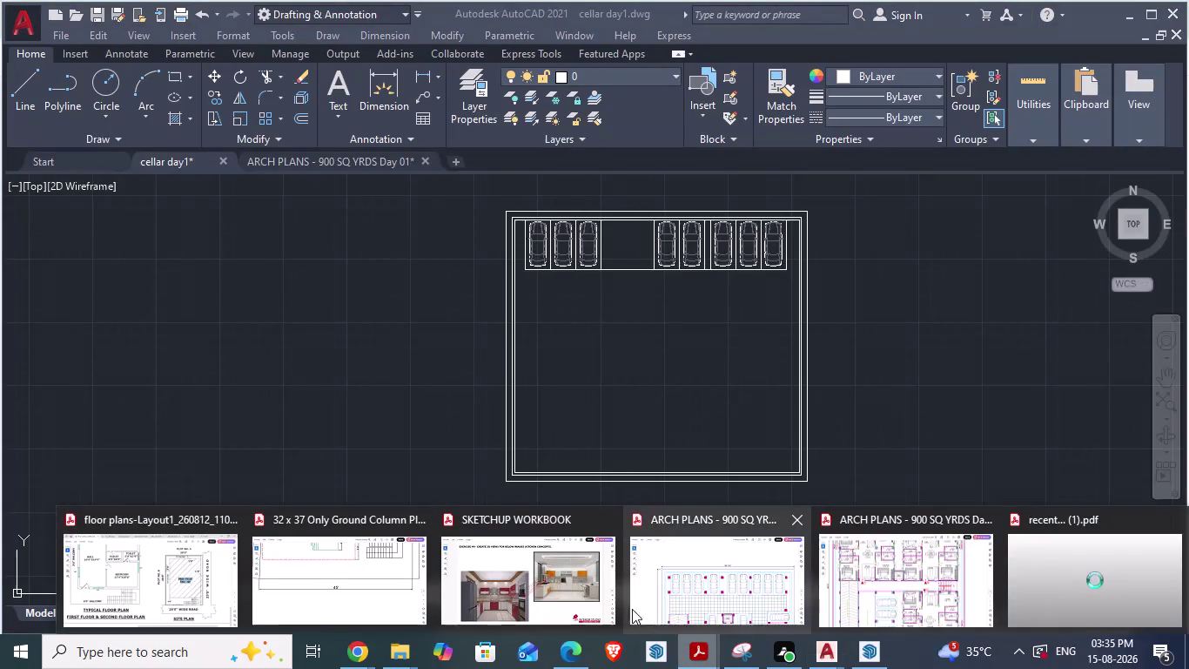
Review the cellar floor car bays, driveways and ramp in the ARCH PLANS PDF.
click(694, 580)
scroll(down, 3)
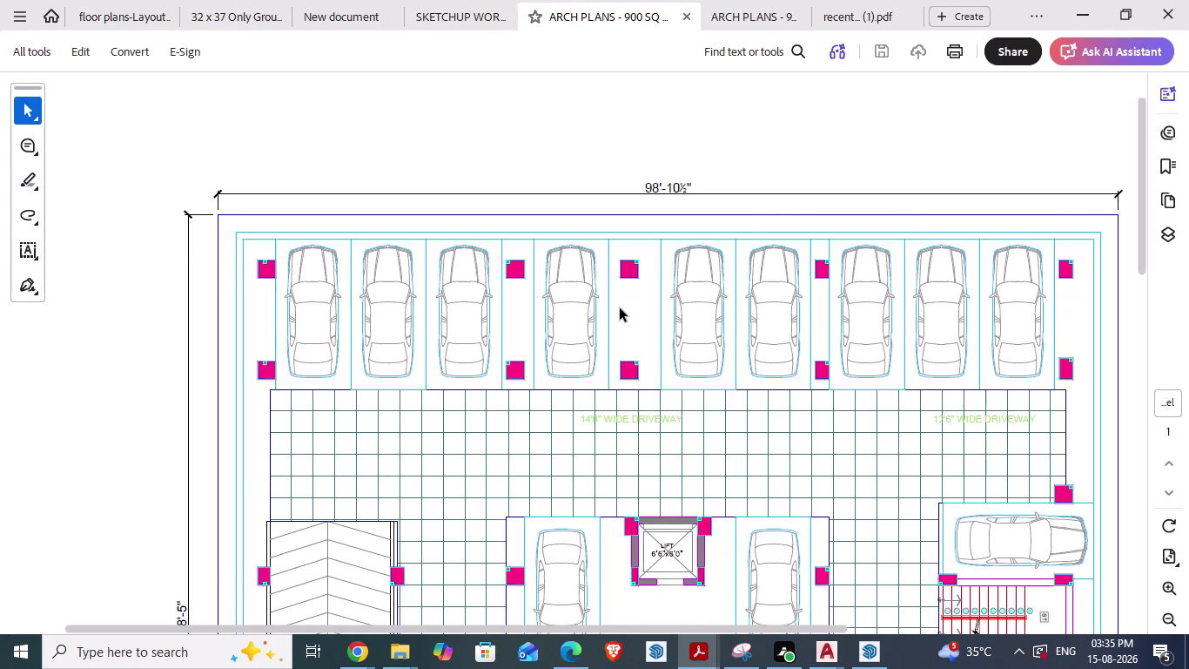
scroll(down, 3)
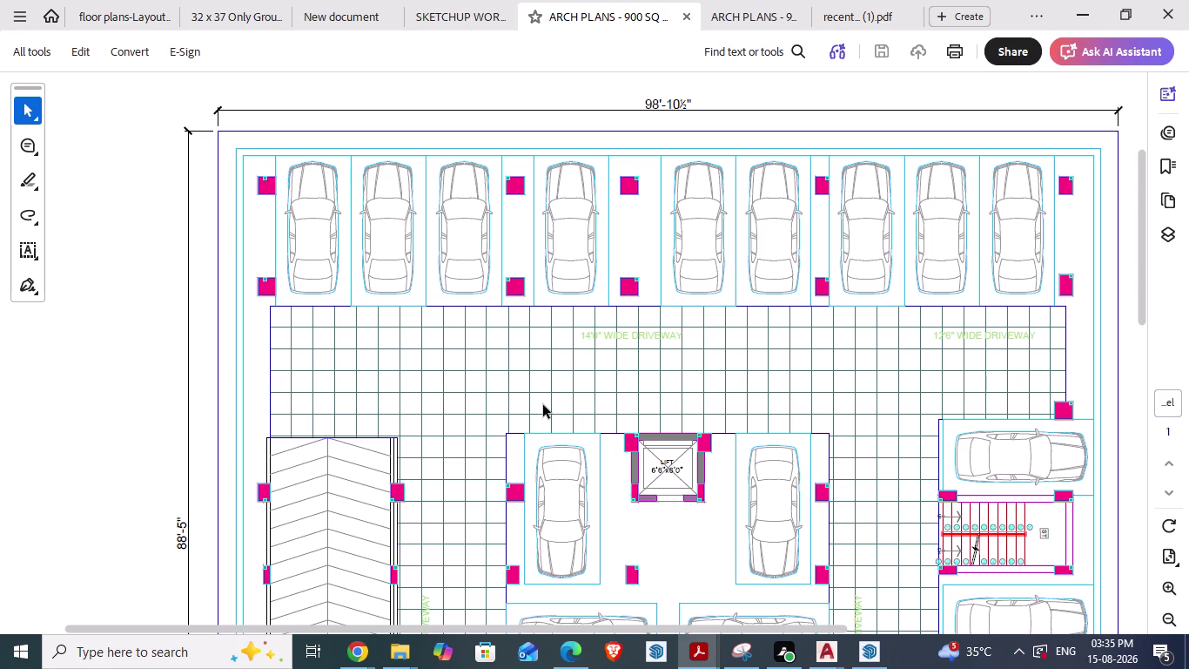
scroll(up, 3)
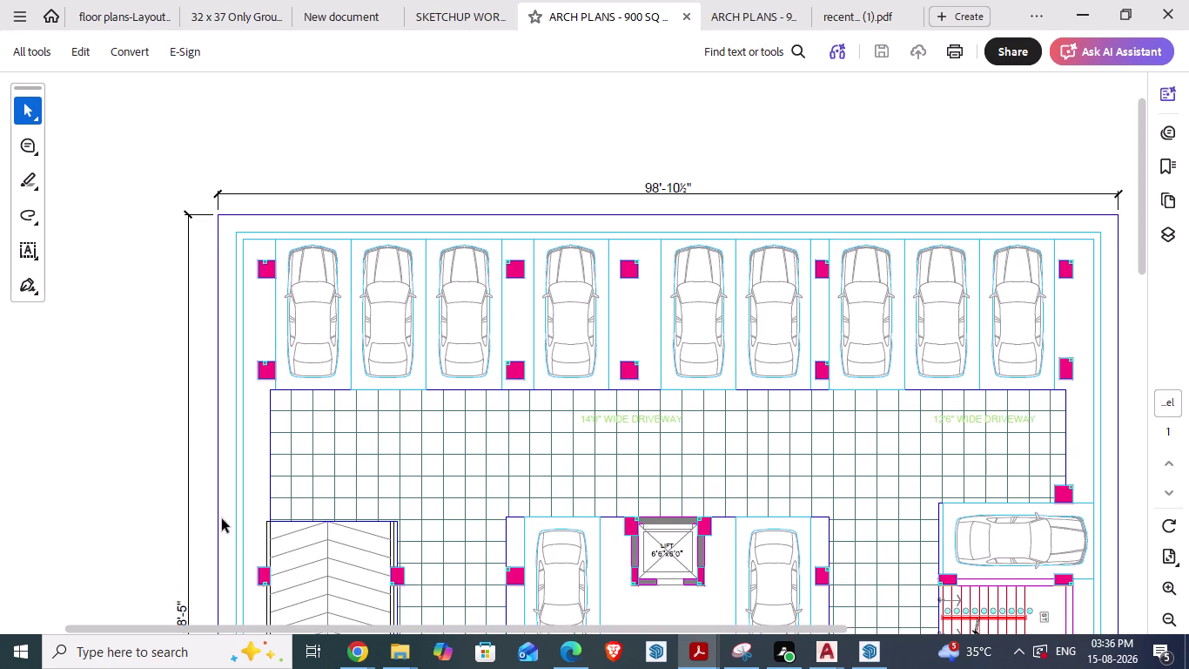
scroll(up, 3)
scroll(down, 3)
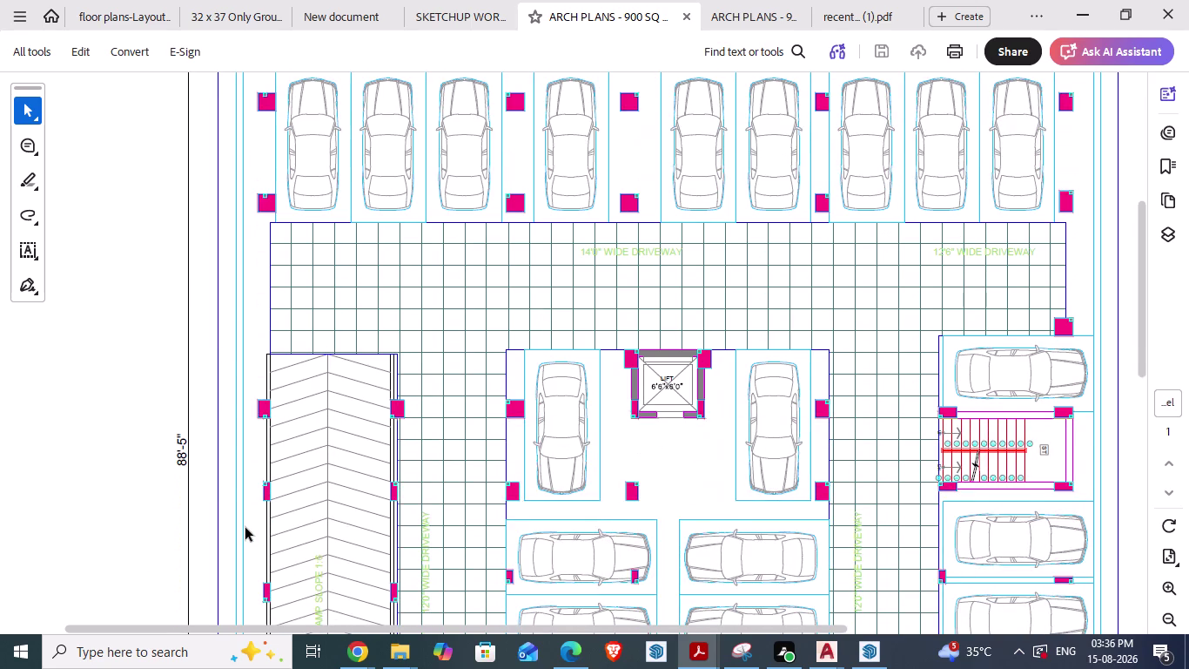
scroll(down, 3)
scroll(down, 3)
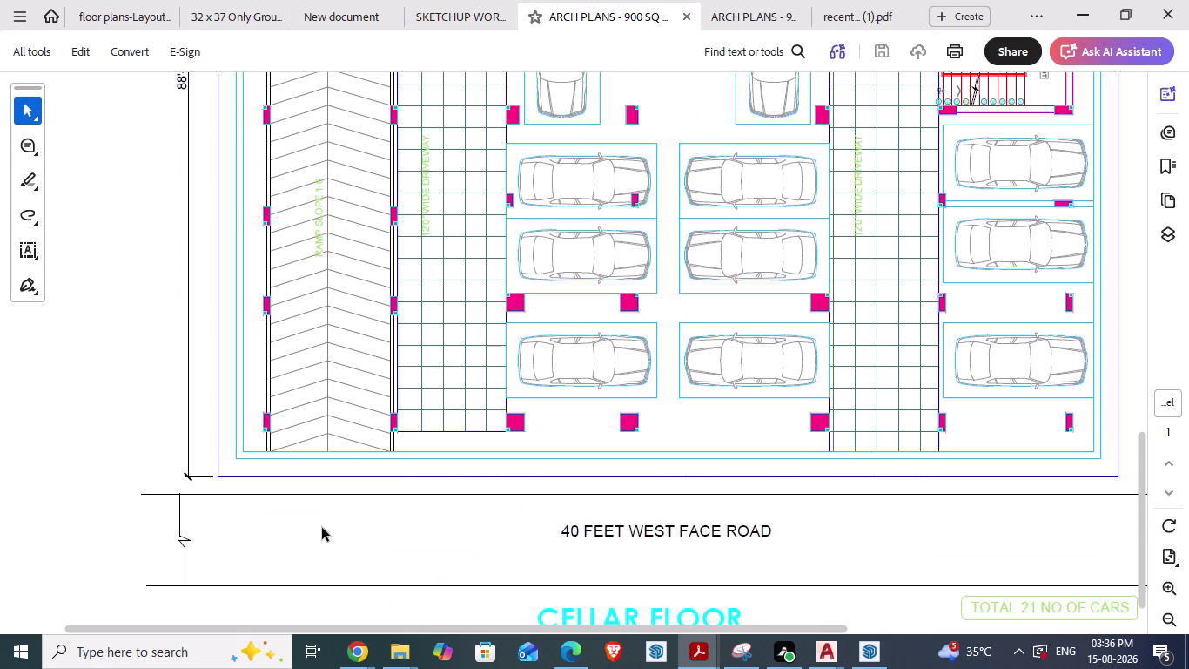
scroll(up, 3)
scroll(up, 3)
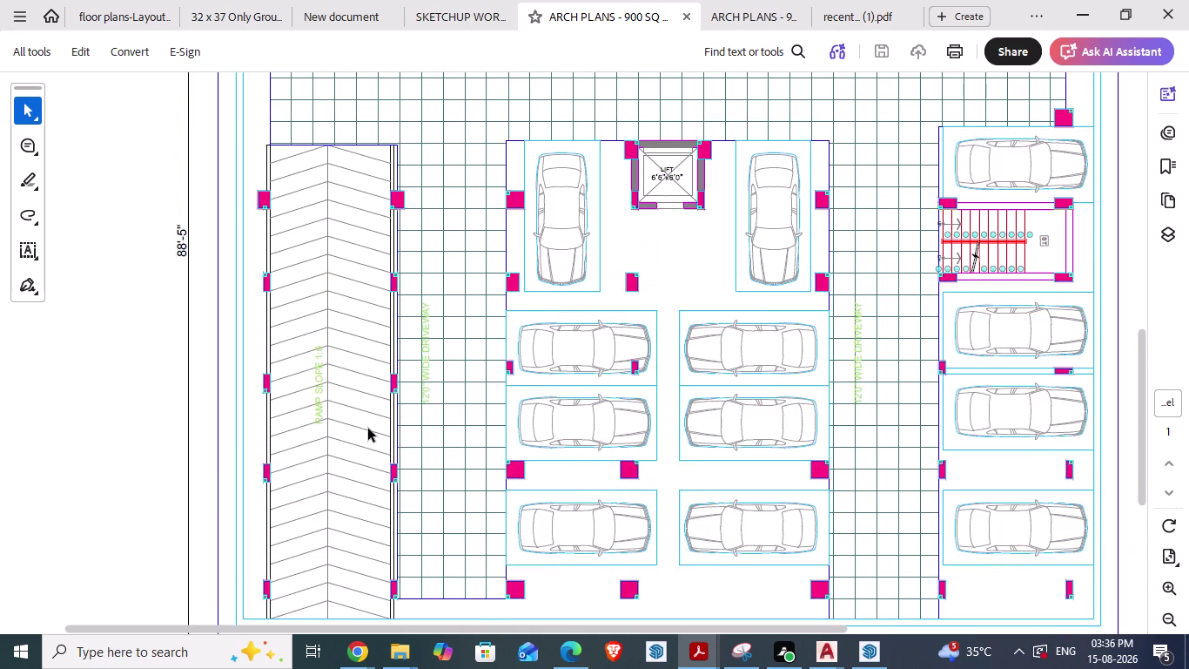
scroll(up, 3)
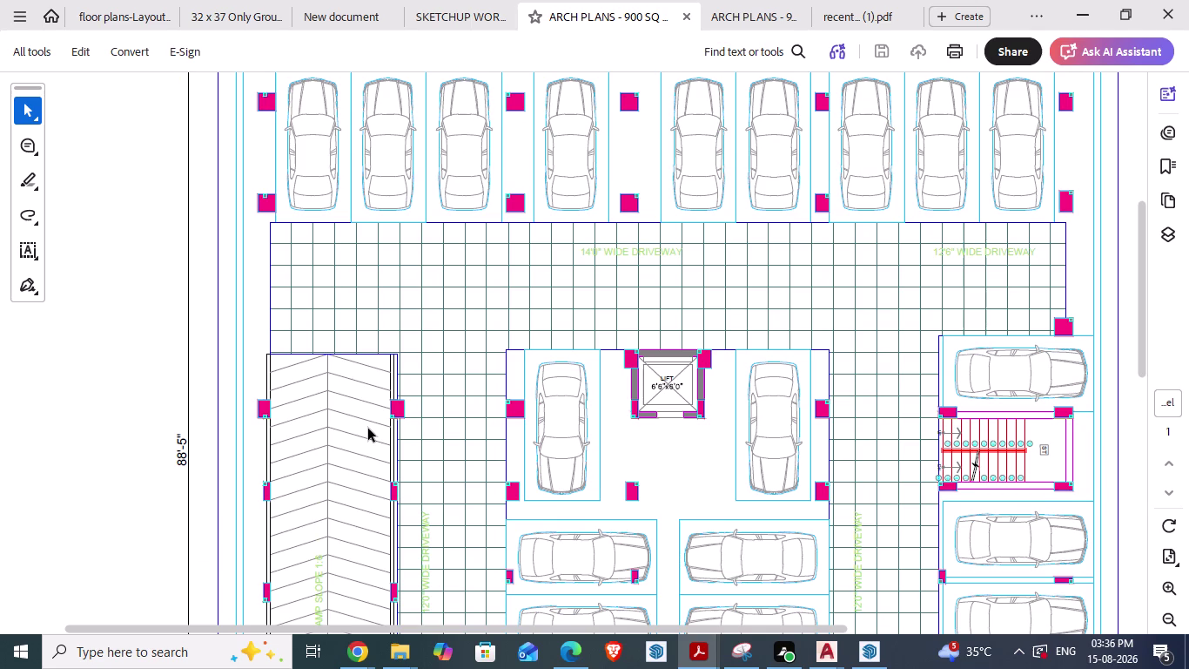
scroll(up, 3)
scroll(down, 3)
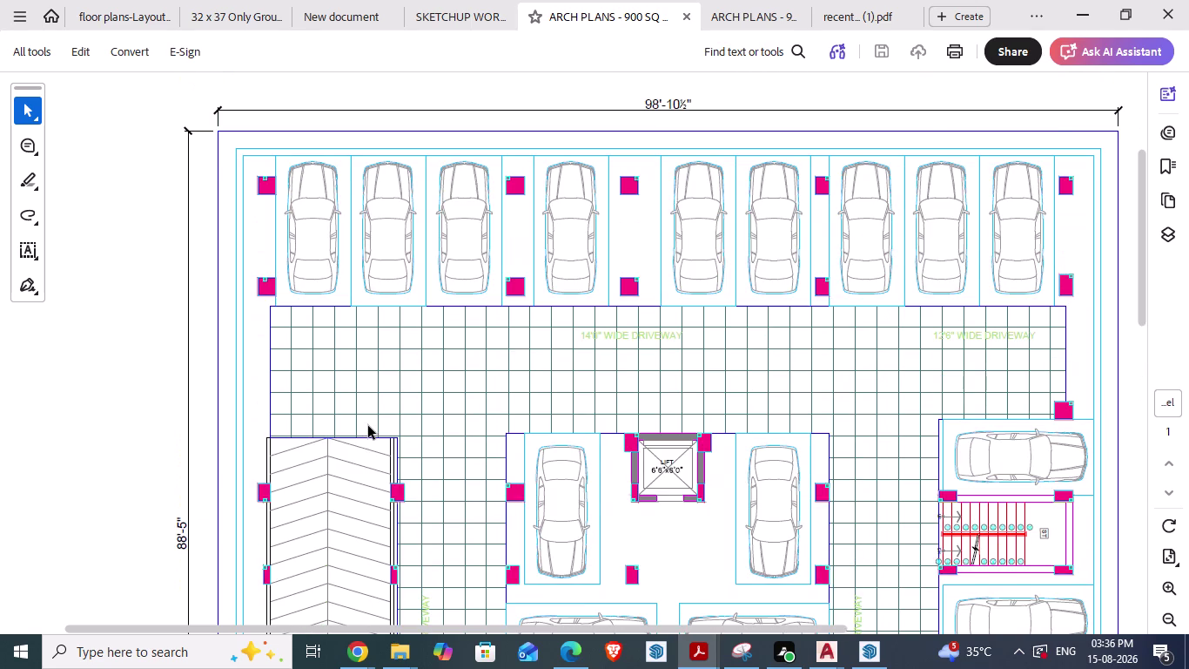
drag(335, 627, 348, 629)
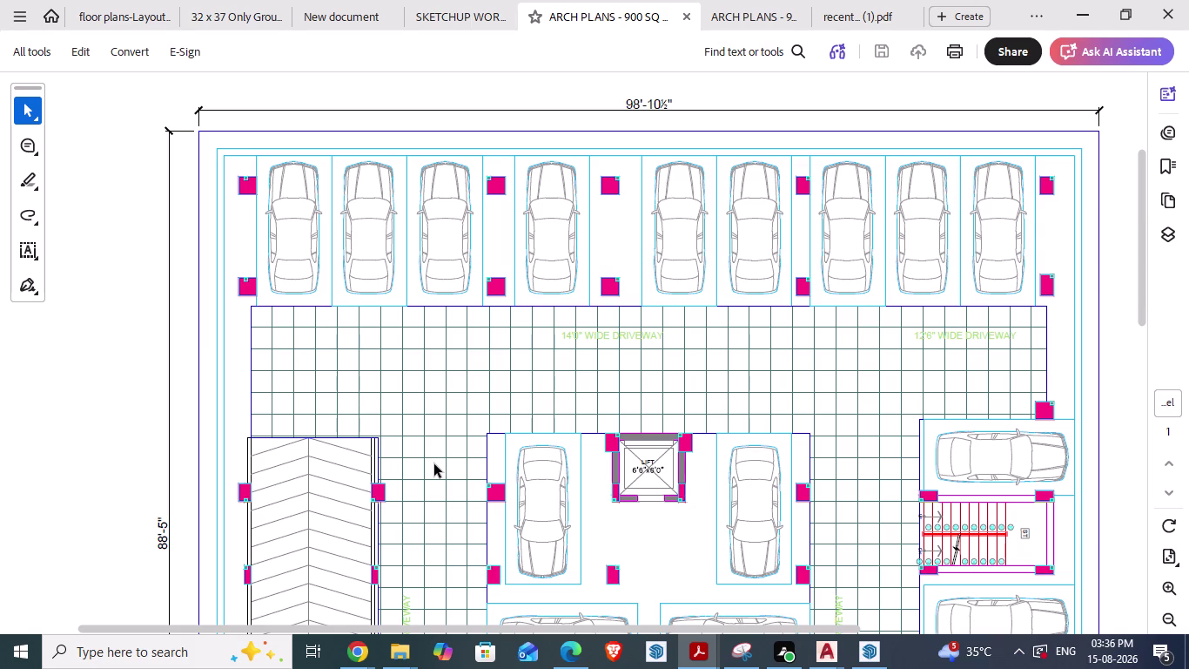
scroll(down, 3)
scroll(down, 3)
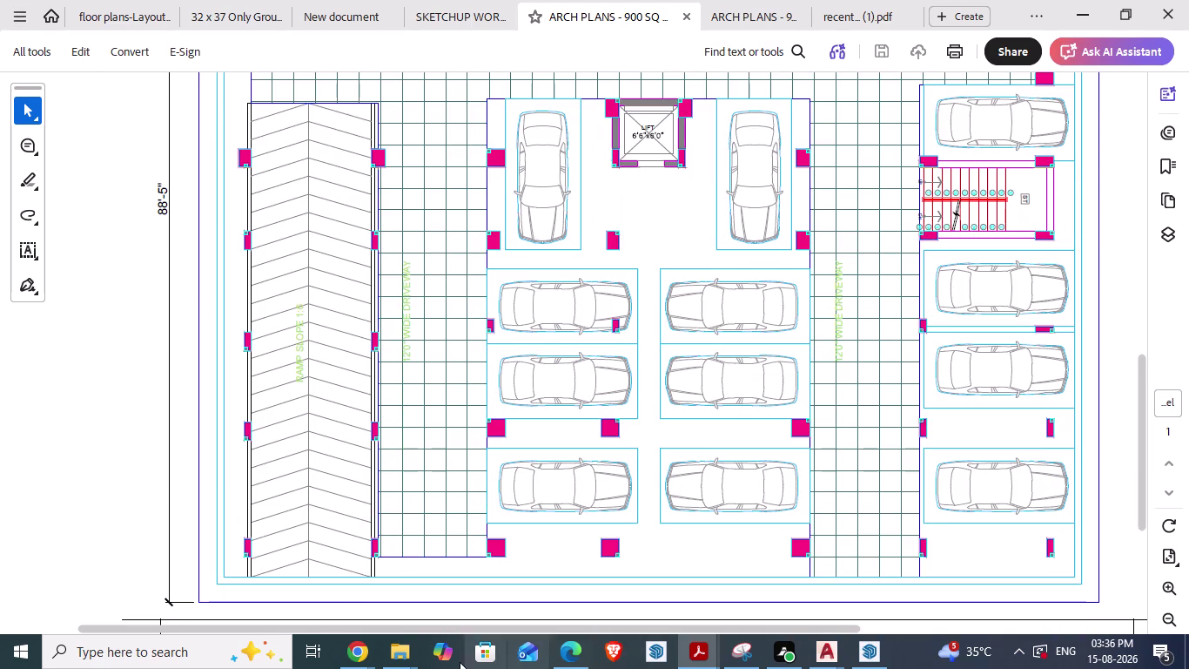
Return from Adobe Acrobat to the AutoCAD drawing.
click(355, 646)
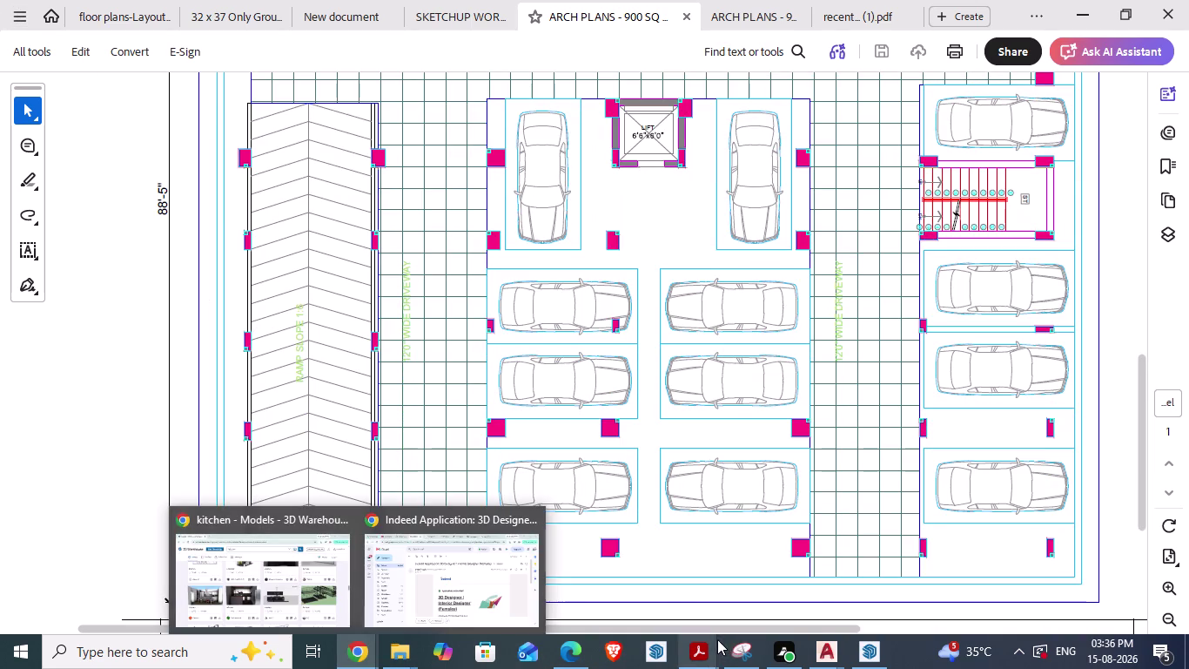
click(717, 639)
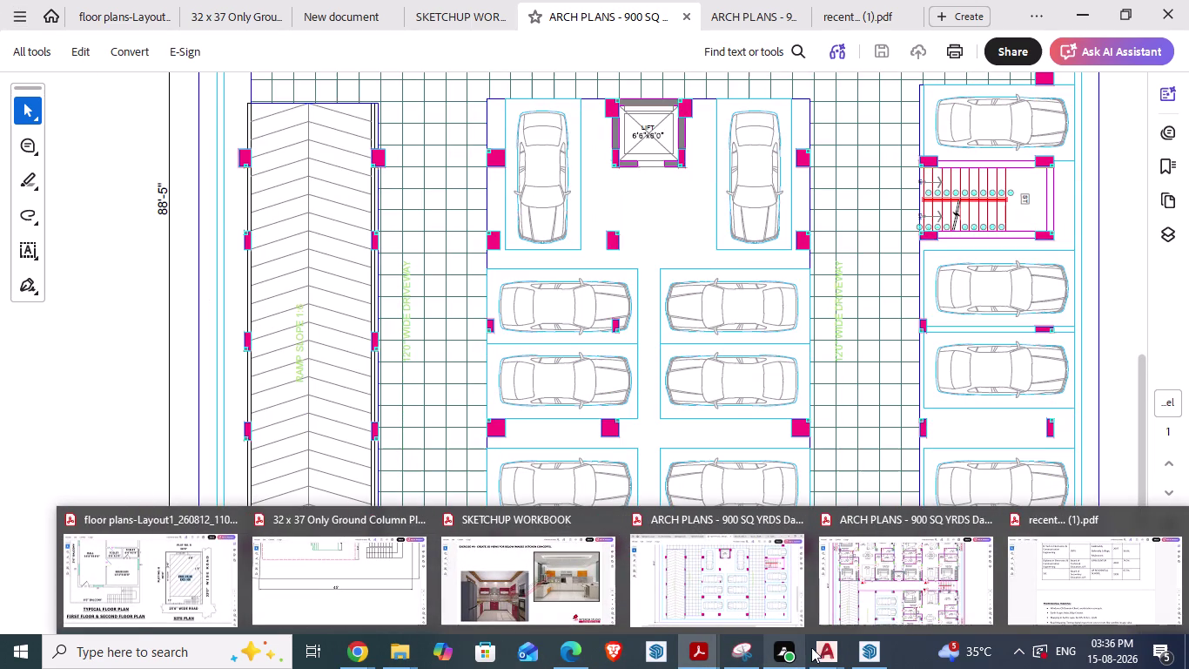
click(817, 647)
Bring up ARCH PLANS - 900 SQ YRDS Day 01 and zoom to the 12'6" driveway corner.
click(776, 581)
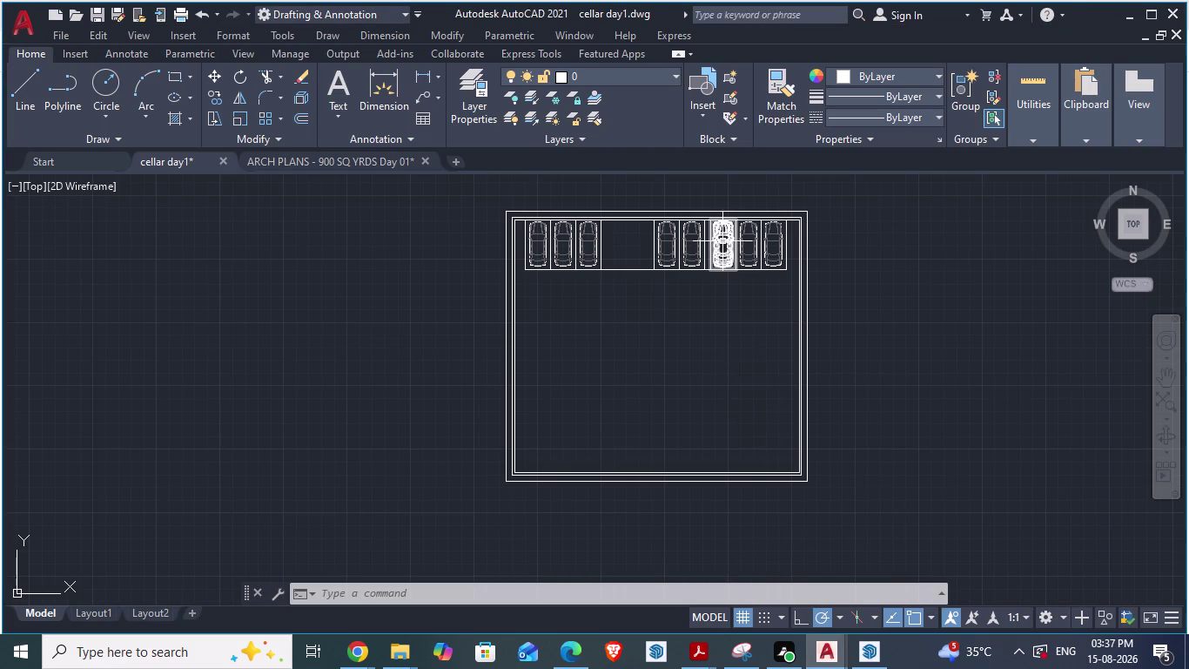
scroll(up, 3)
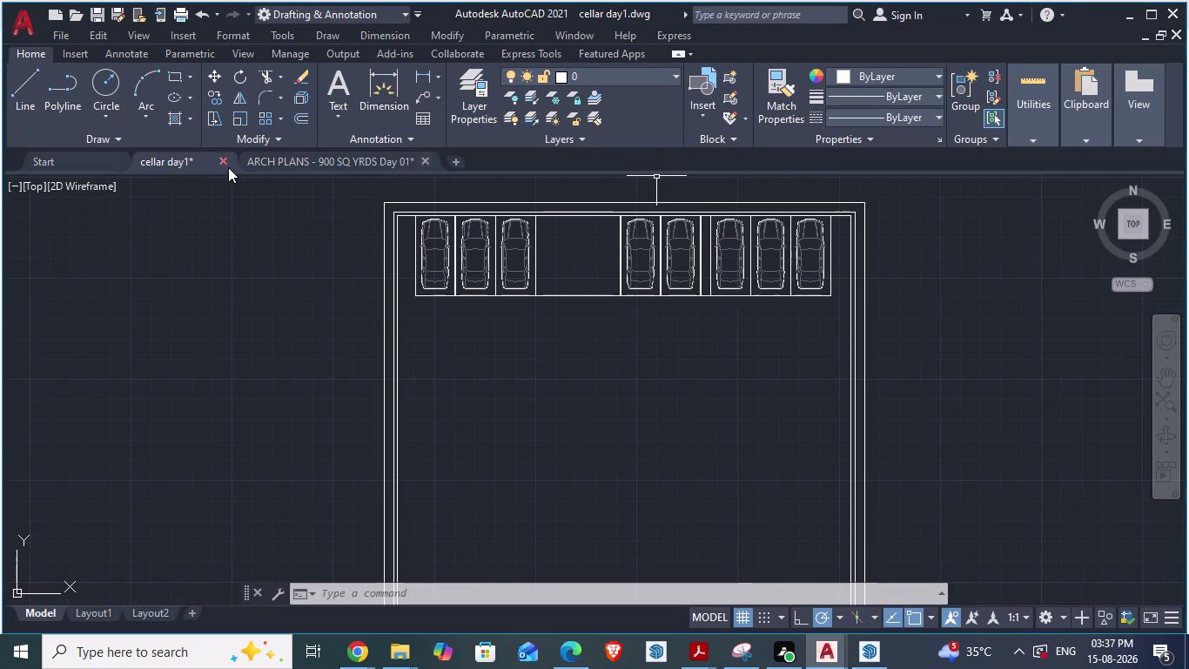
click(257, 165)
scroll(down, 3)
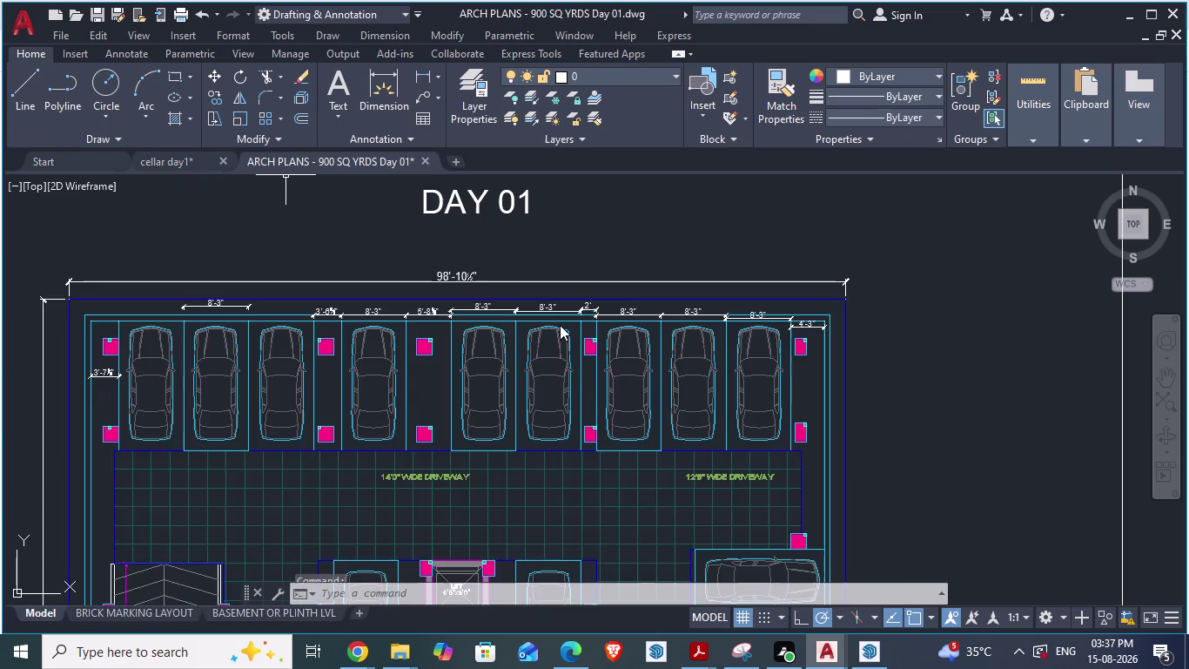
scroll(up, 3)
scroll(up, 3)
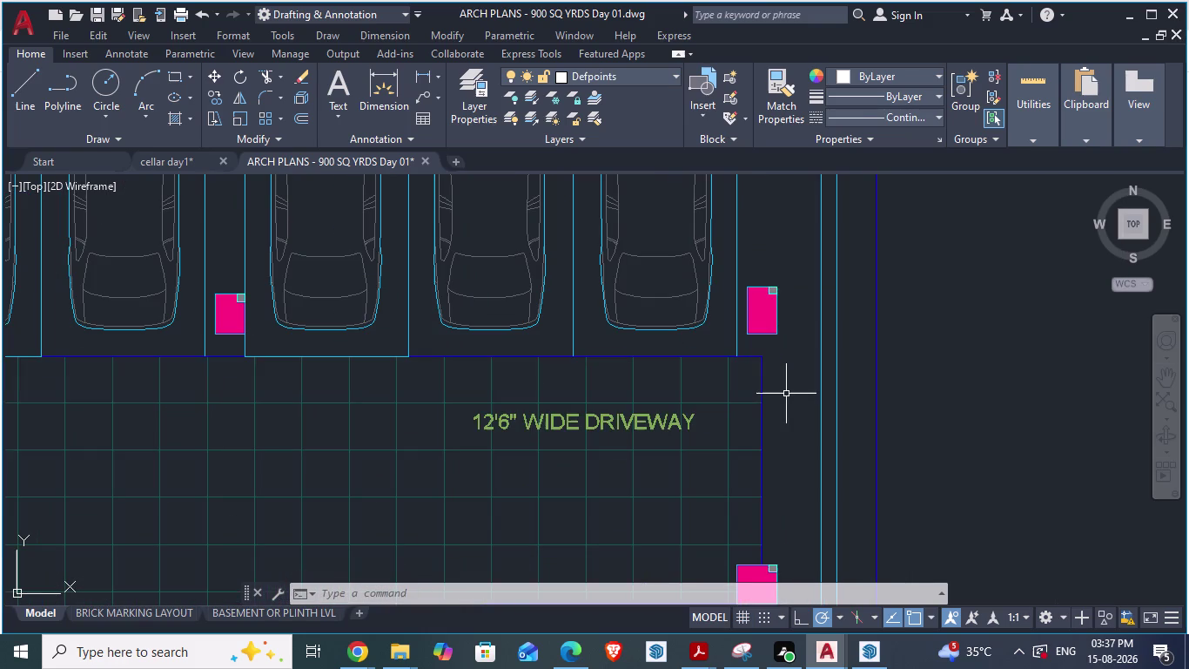
text(da)
key(Return)
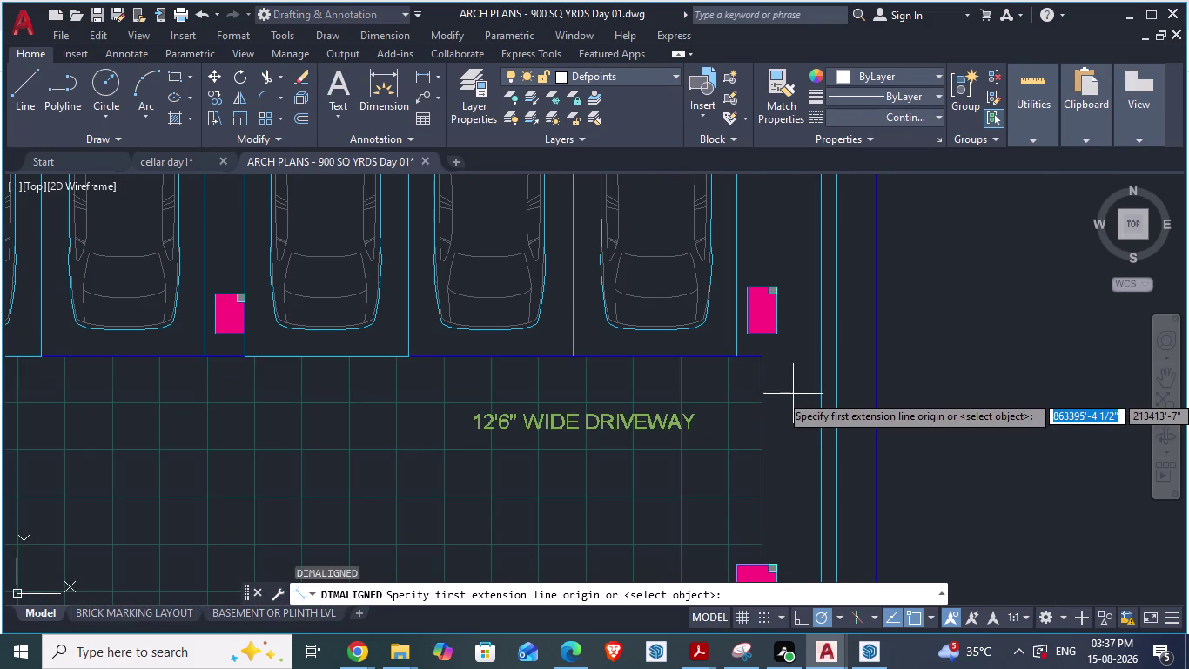
click(759, 353)
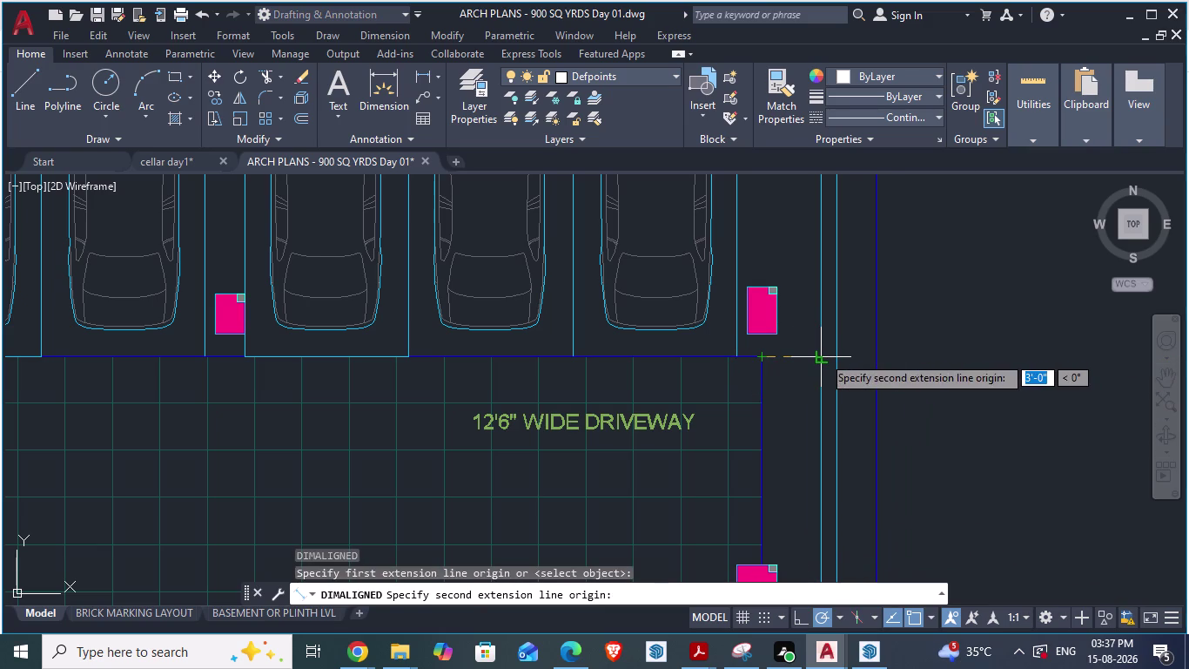
scroll(up, 3)
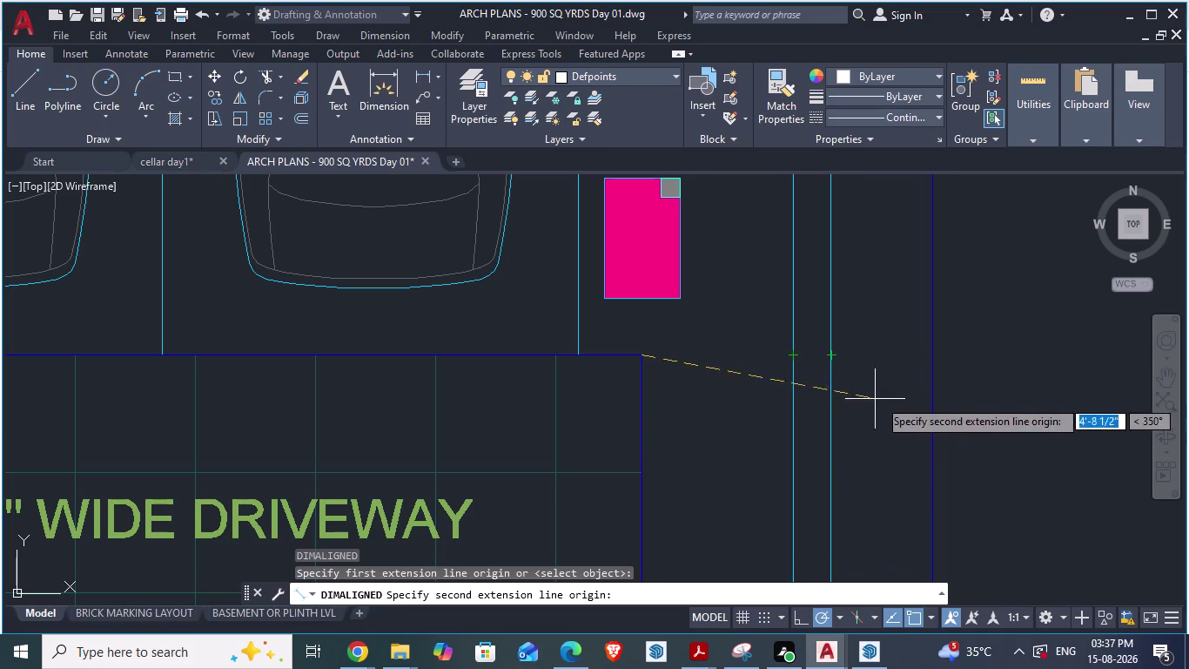
scroll(down, 3)
scroll(down, 3)
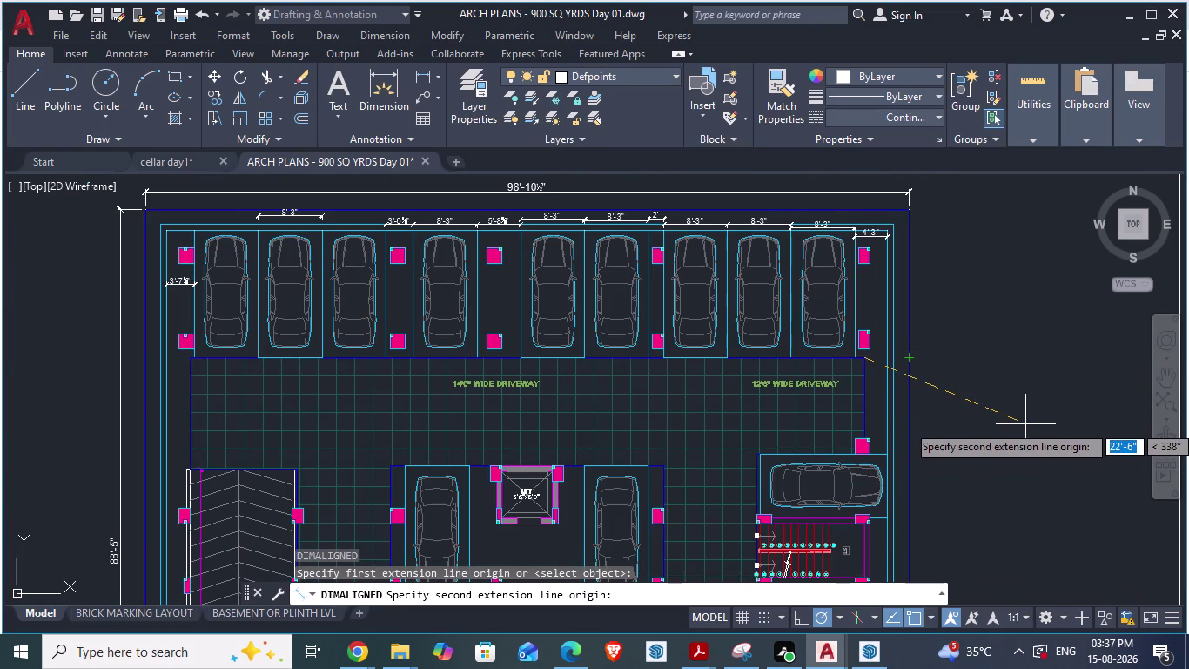
key(Escape)
scroll(up, 3)
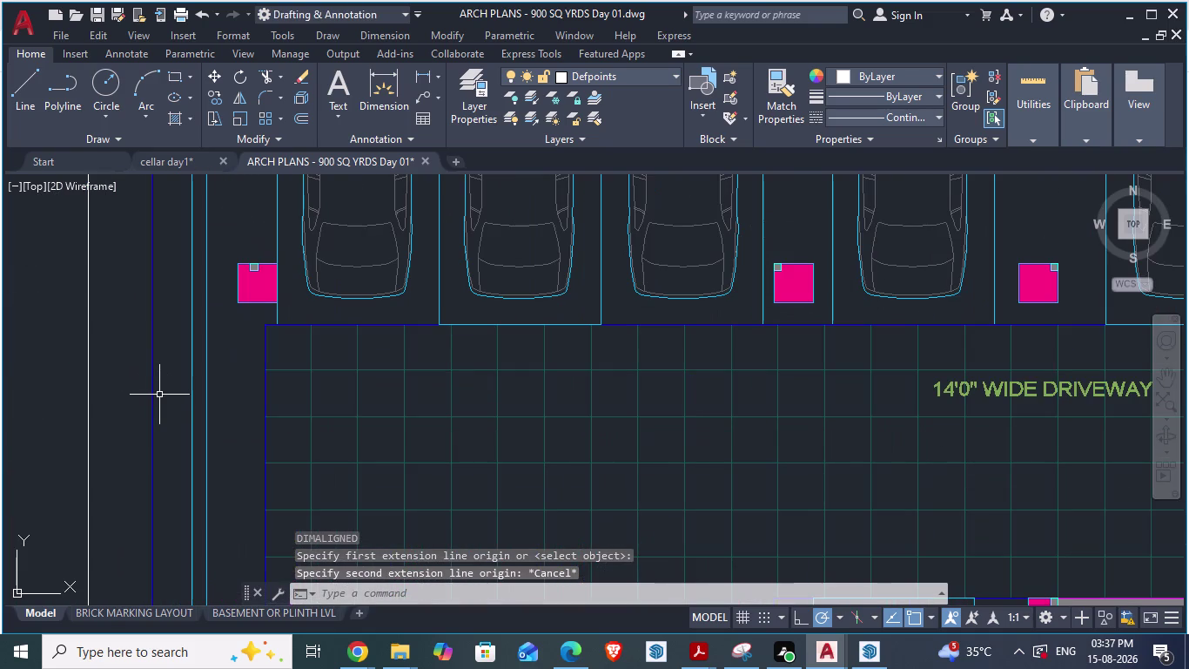
text(da)
key(Return)
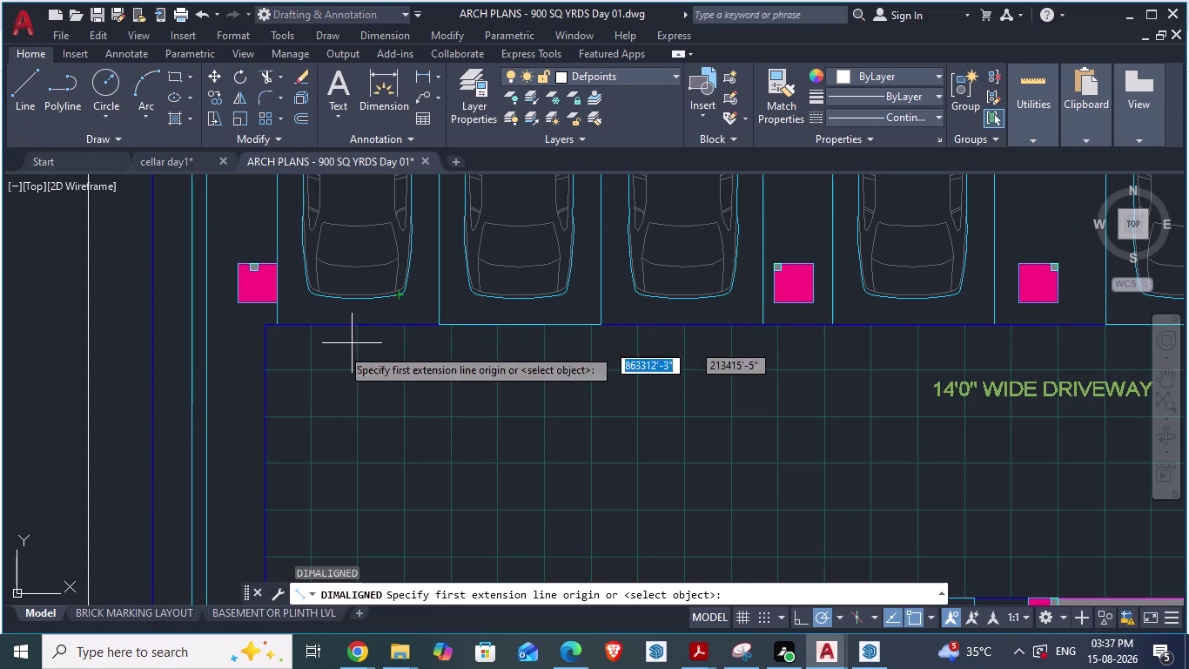
click(263, 320)
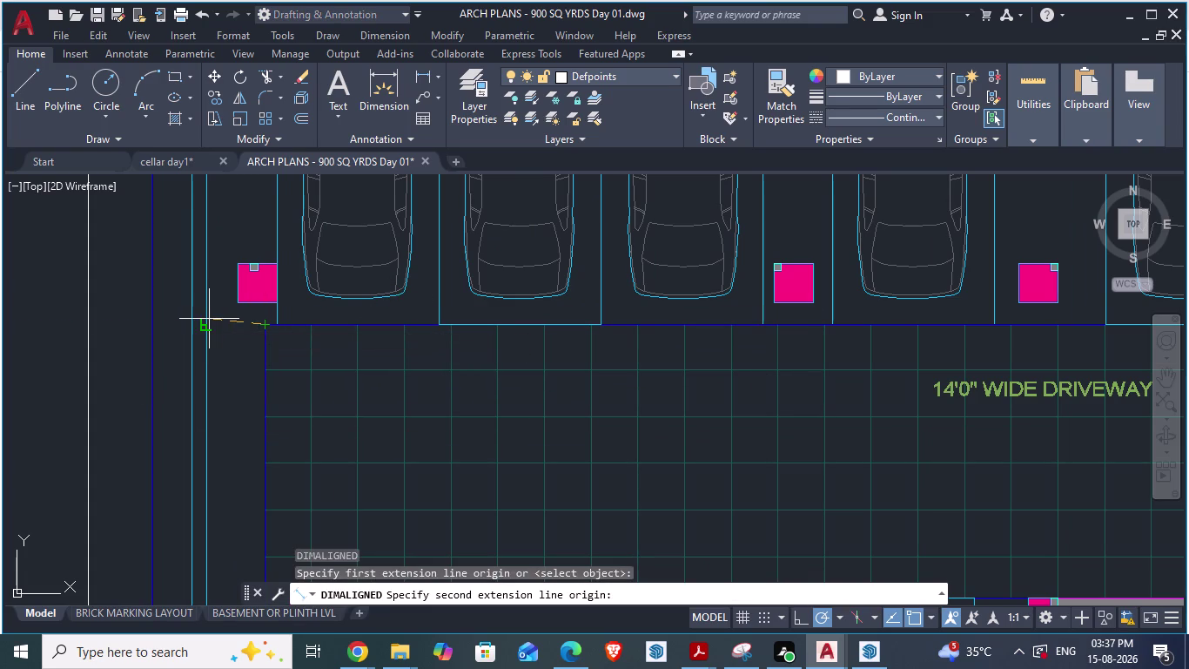
key(Escape)
scroll(down, 3)
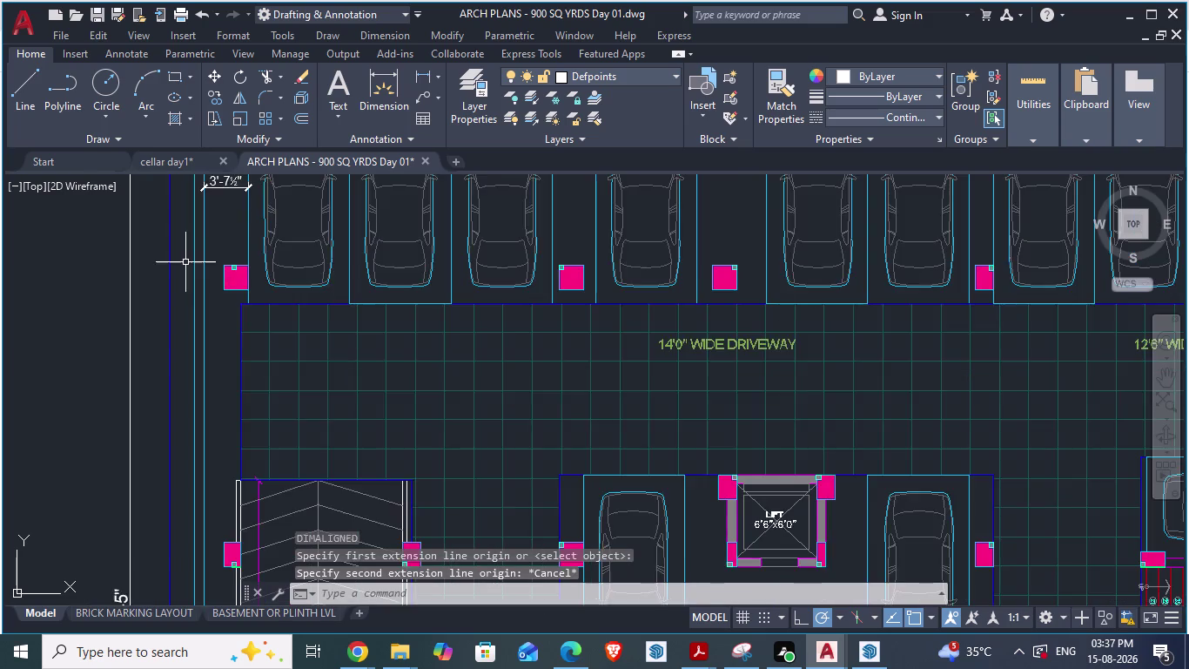
scroll(down, 3)
scroll(down, 3)
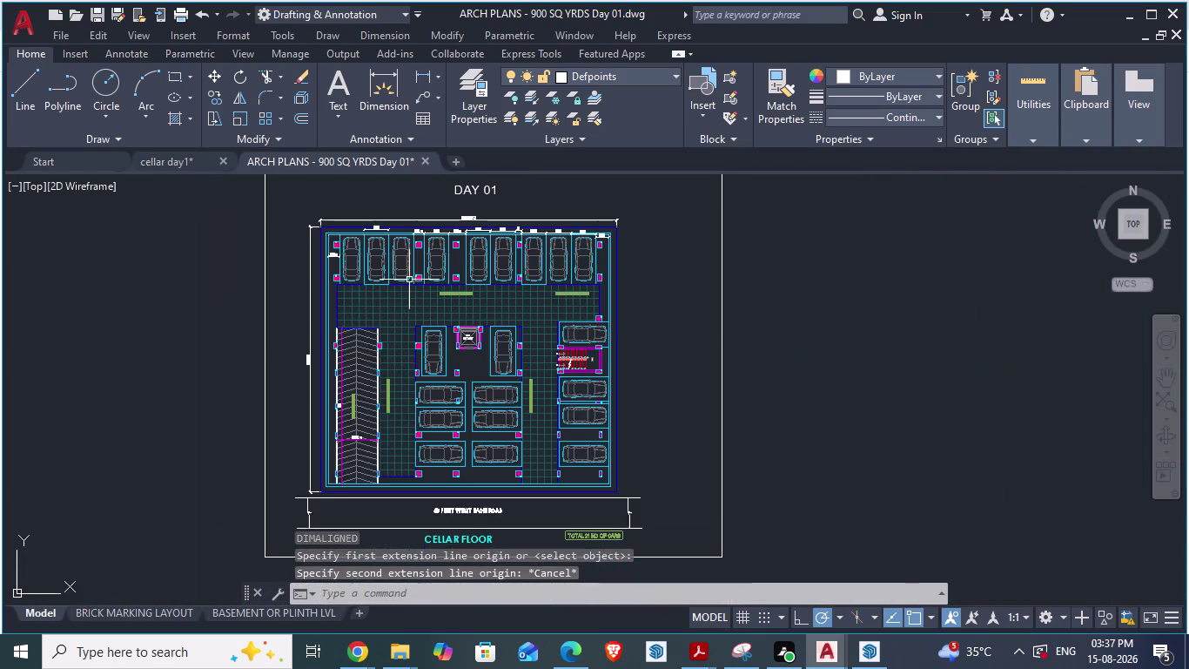
scroll(up, 3)
scroll(down, 3)
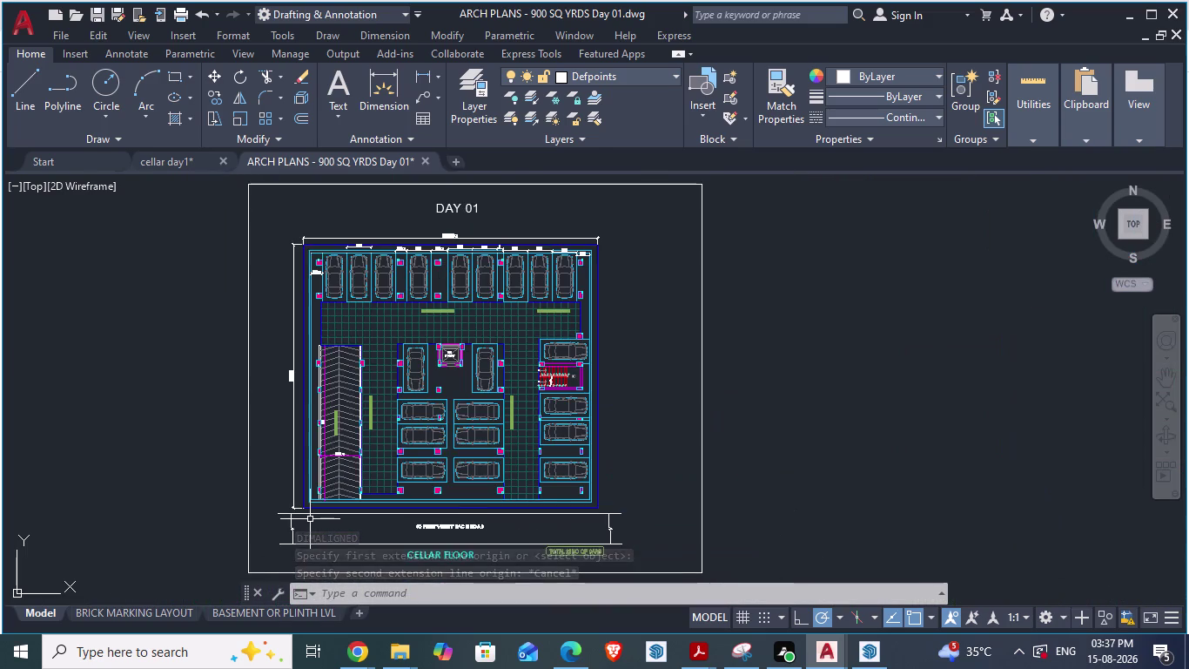
scroll(up, 3)
scroll(down, 3)
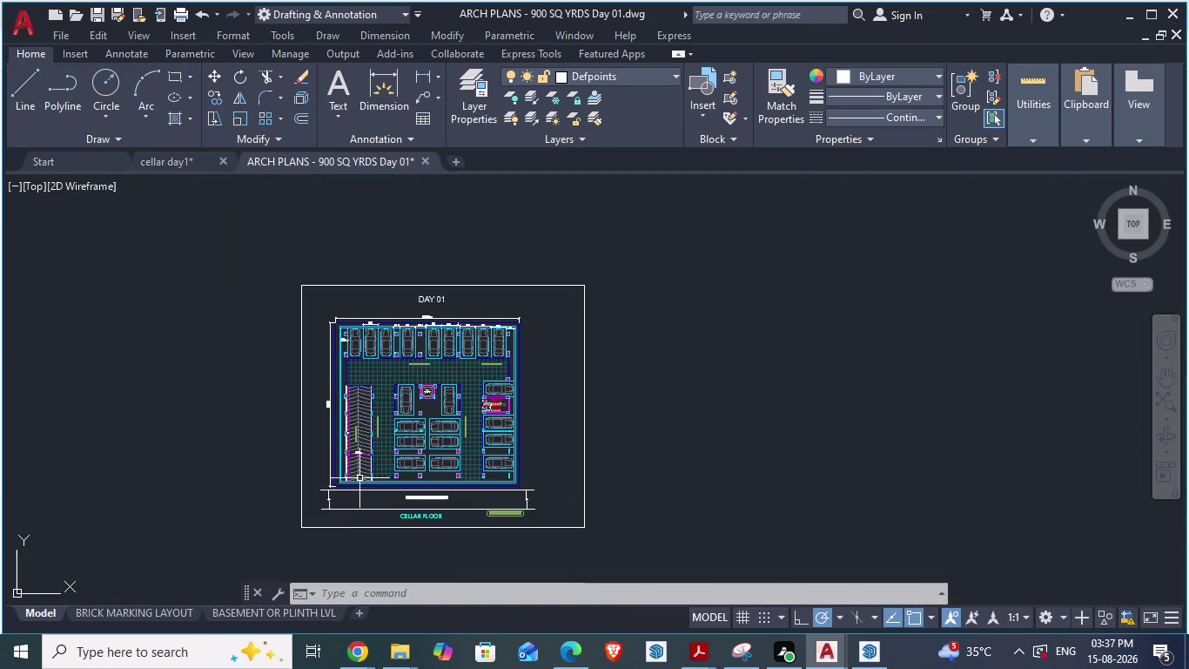
scroll(up, 3)
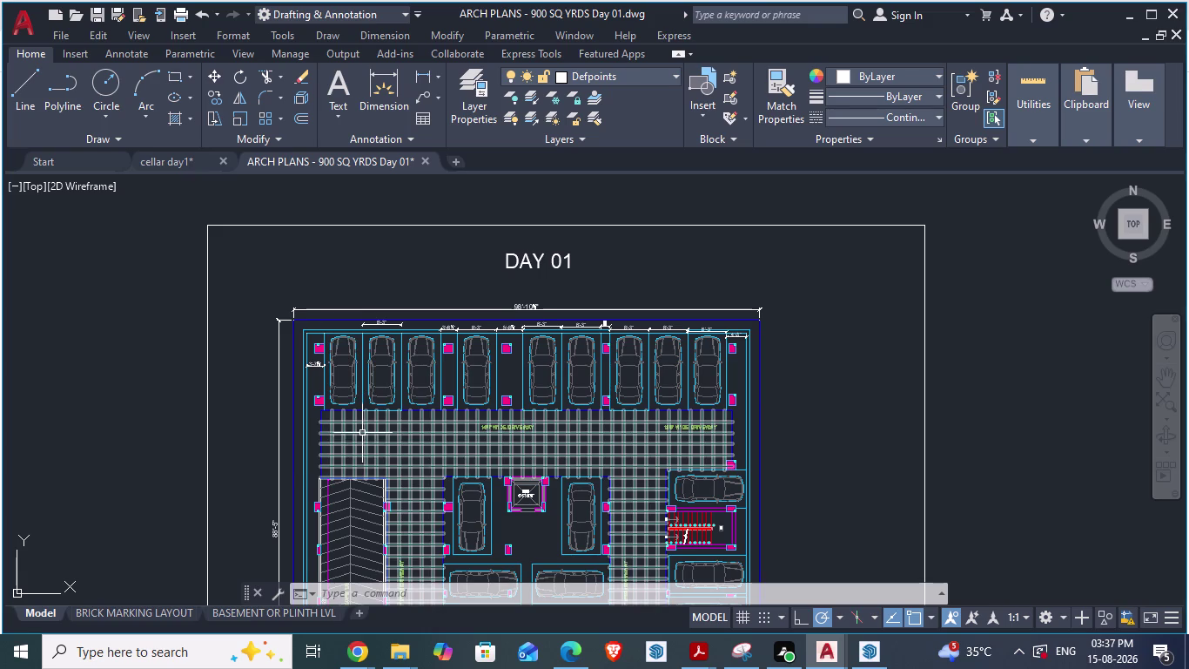
scroll(up, 3)
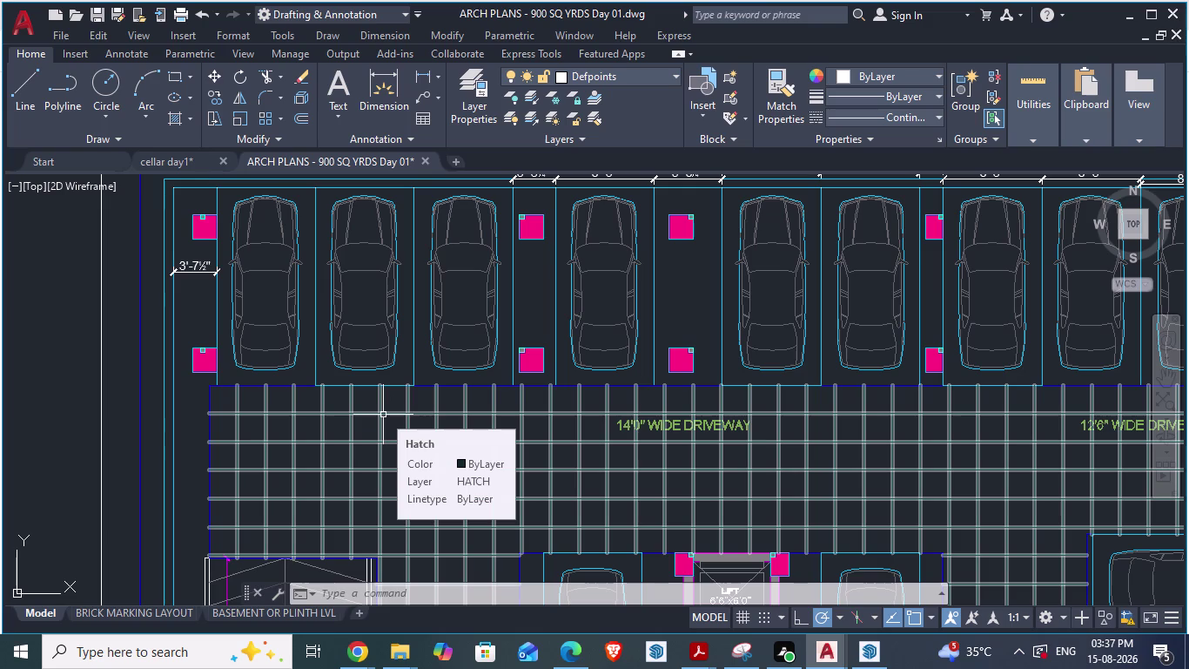
scroll(down, 3)
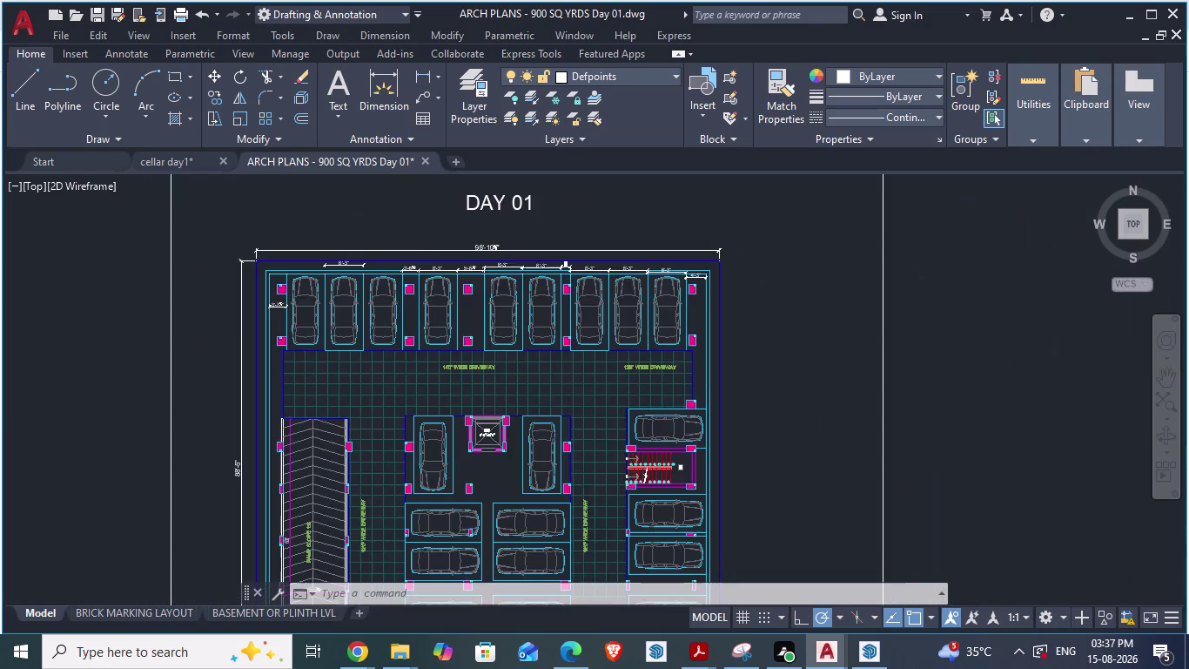
scroll(up, 3)
scroll(up, 3)
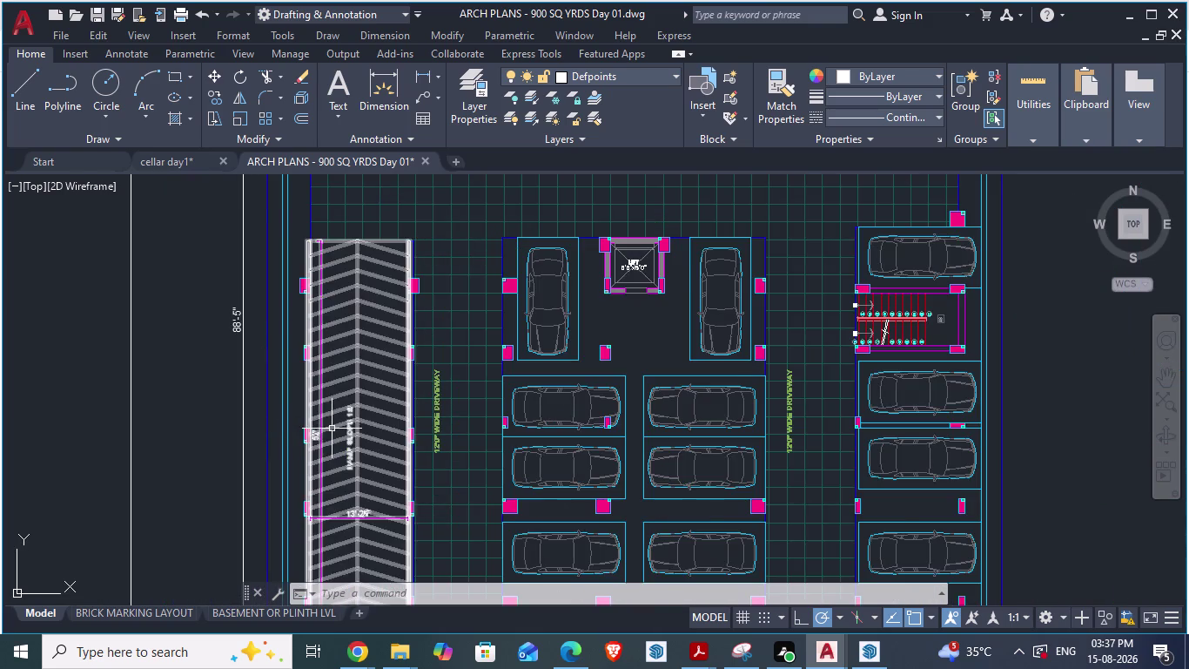
scroll(up, 3)
scroll(down, 3)
scroll(up, 3)
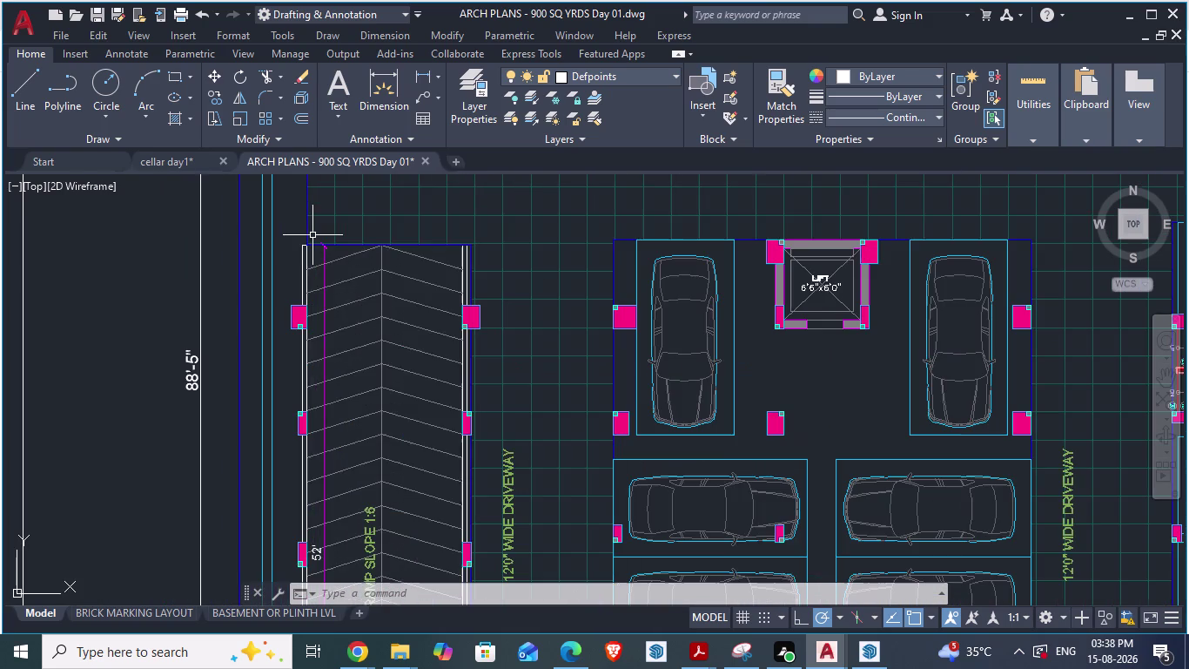
scroll(up, 3)
scroll(up, 3)
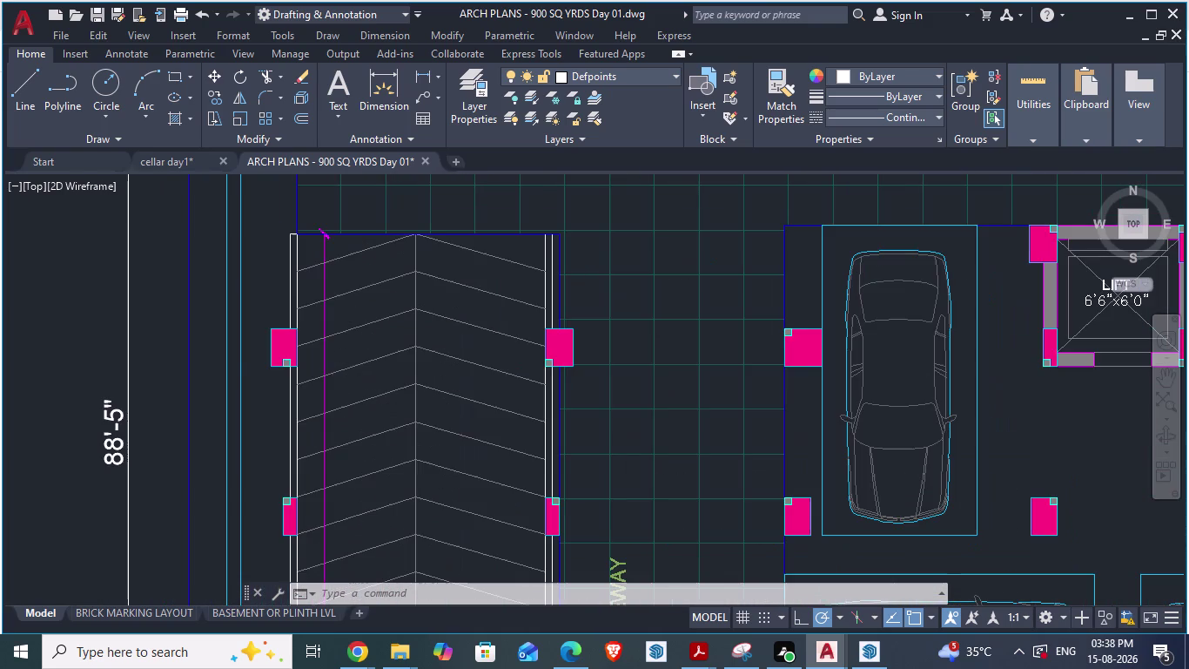
scroll(up, 3)
scroll(down, 3)
scroll(up, 3)
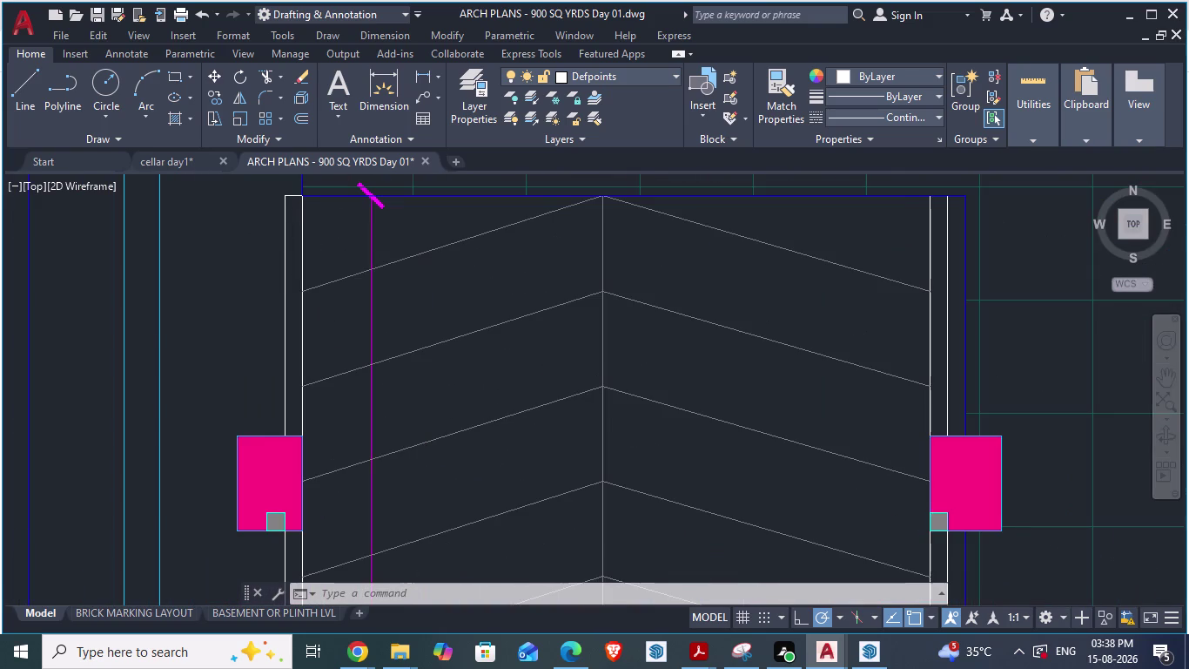
scroll(down, 3)
scroll(down, 3)
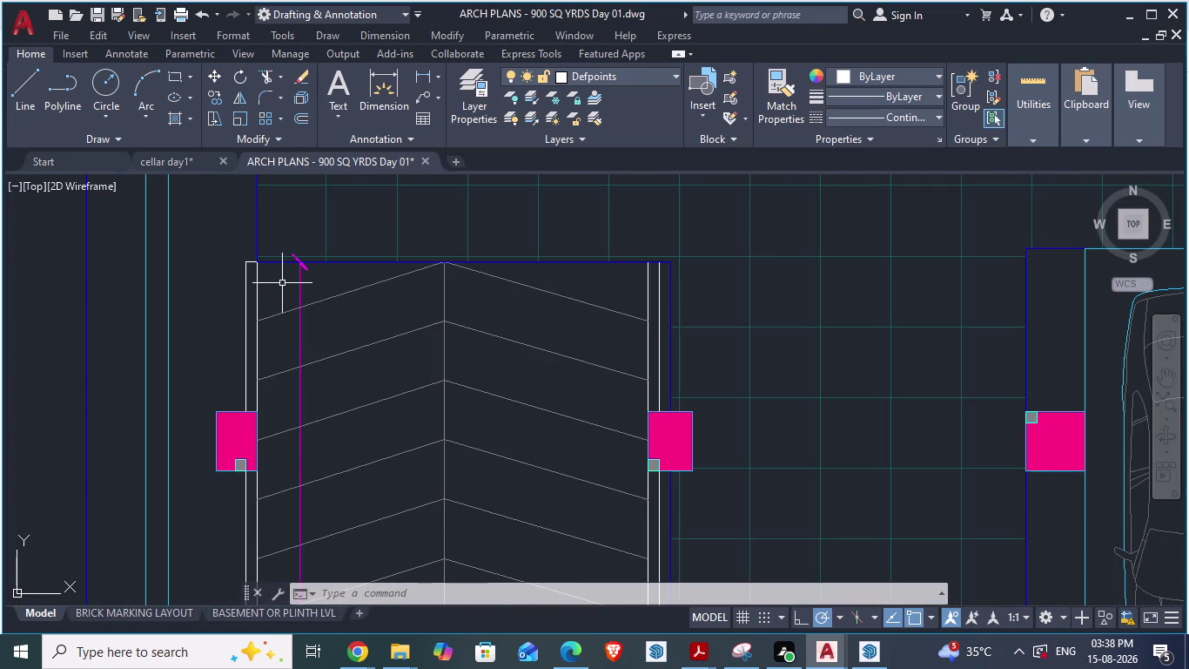
scroll(down, 3)
scroll(down, 3)
scroll(down, 3)
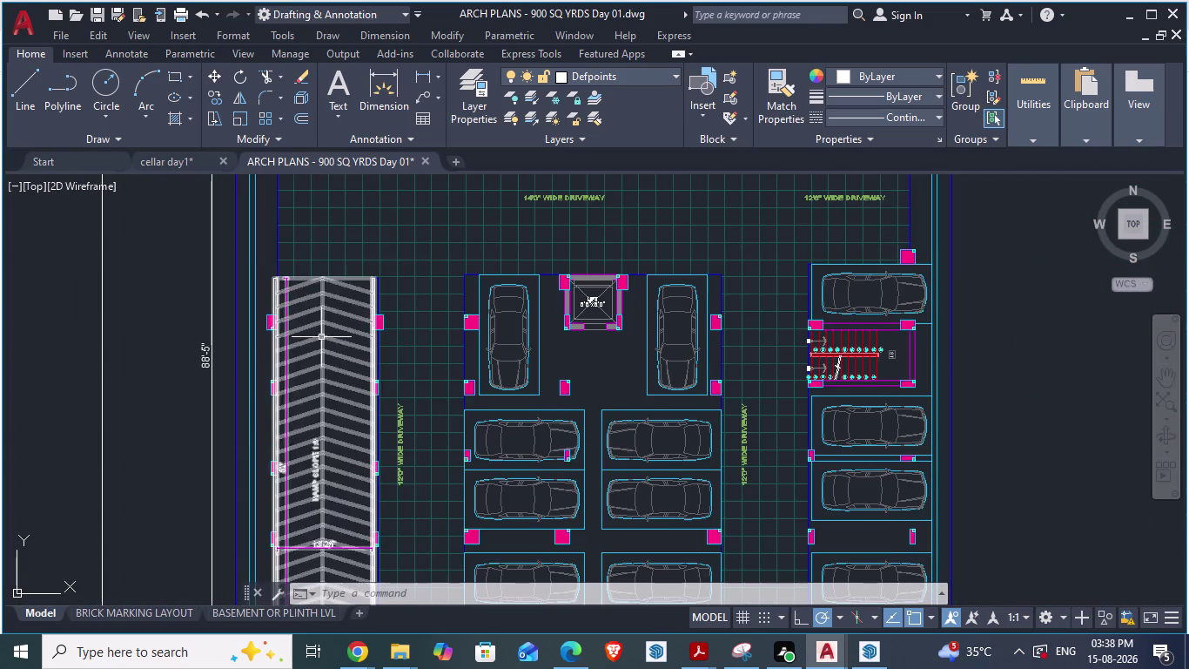
Start an aligned dimension at the inner boundary corner, then cancel it.
scroll(down, 3)
scroll(up, 3)
scroll(up, 3)
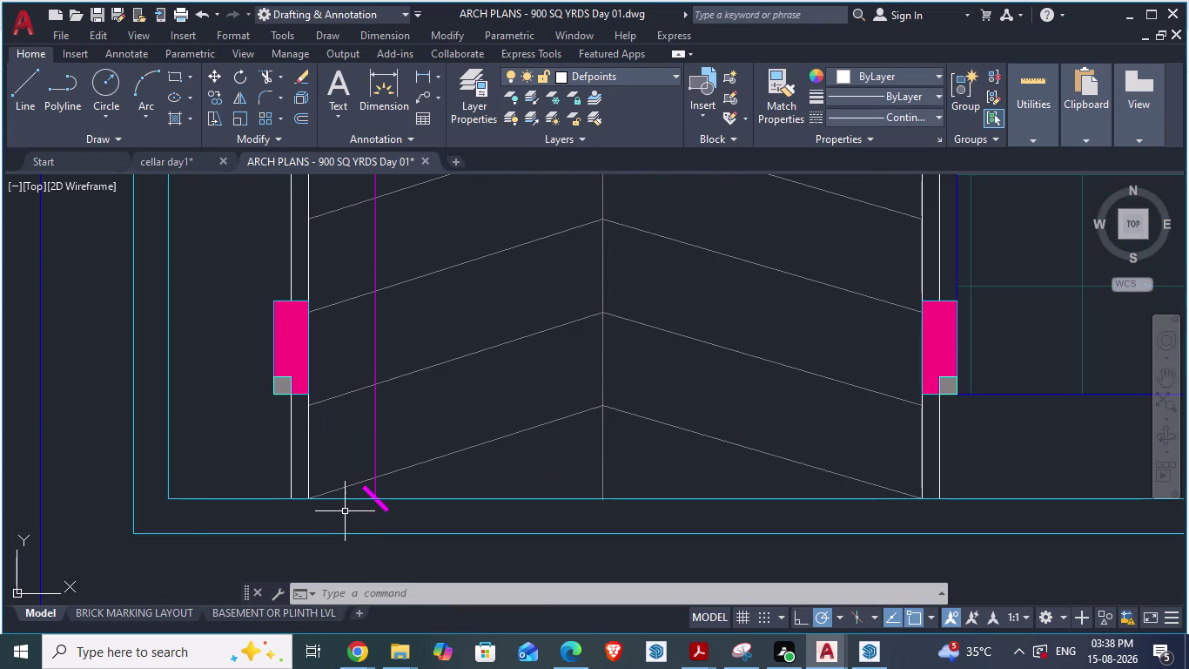
text(da)
key(Return)
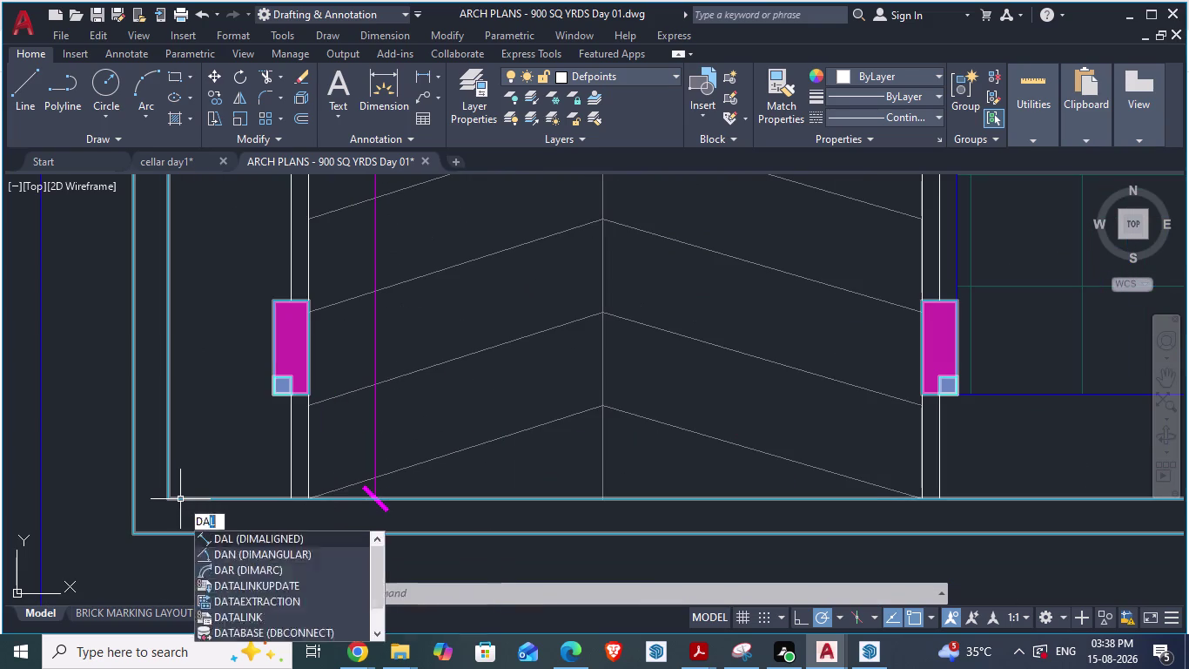
click(168, 496)
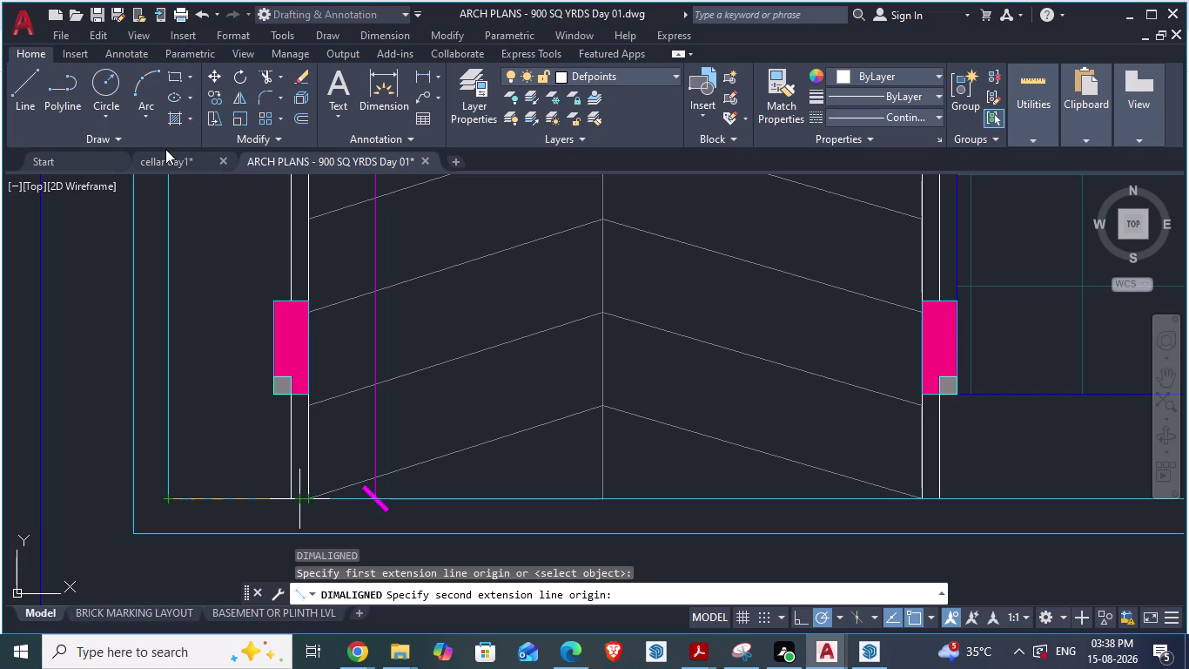
key(Escape)
Measure the ramp's roughly 40'-0" length without placing it, then return to cellar day1.
scroll(up, 3)
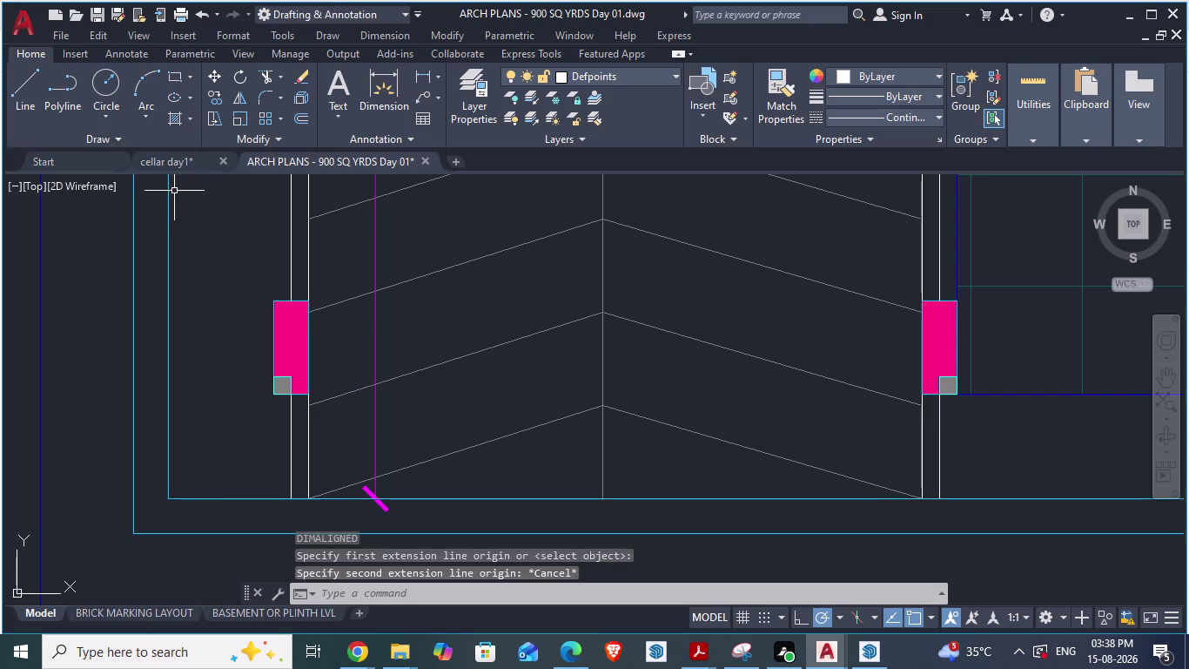
text(da)
key(Return)
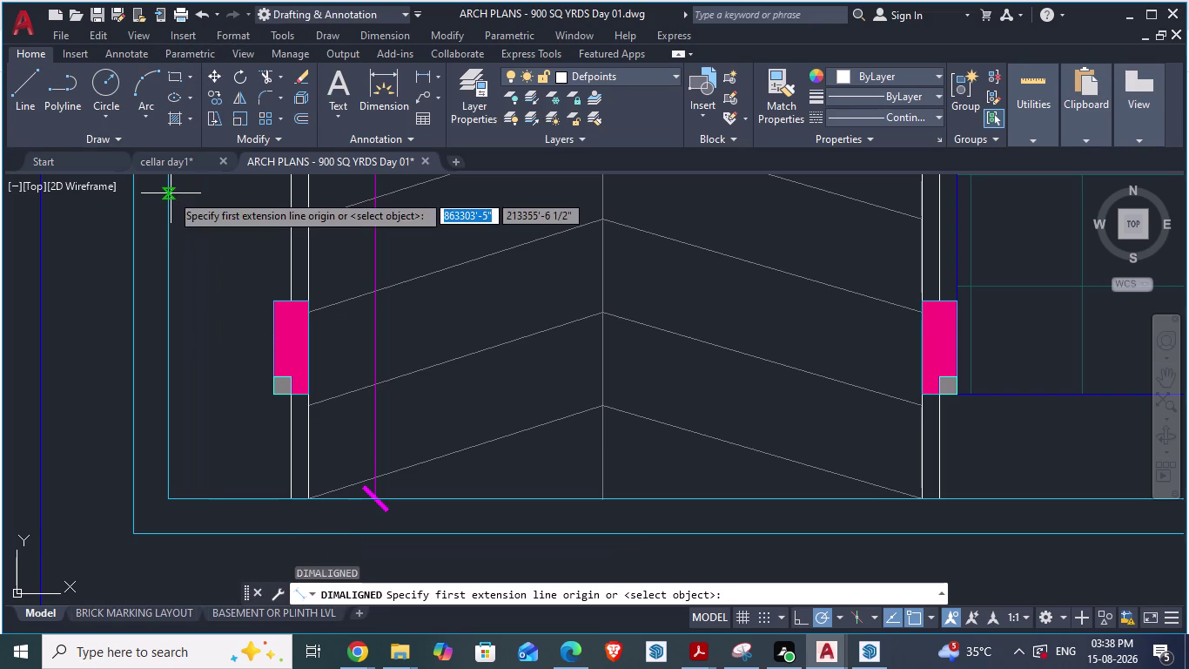
scroll(up, 3)
click(245, 260)
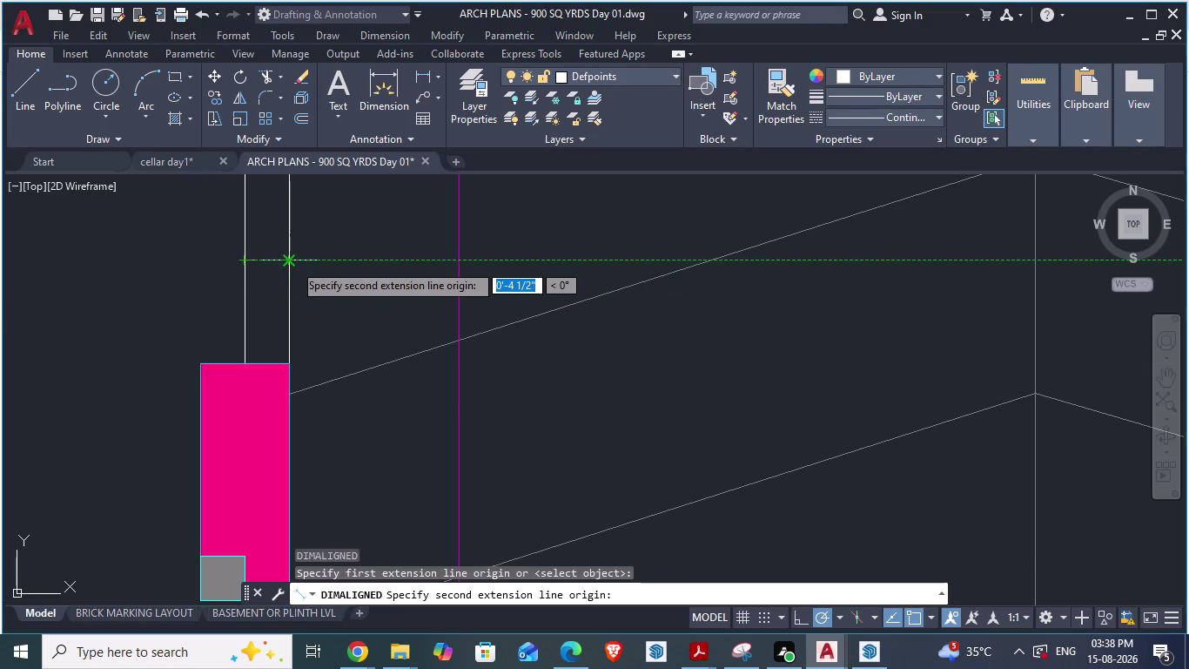
scroll(down, 3)
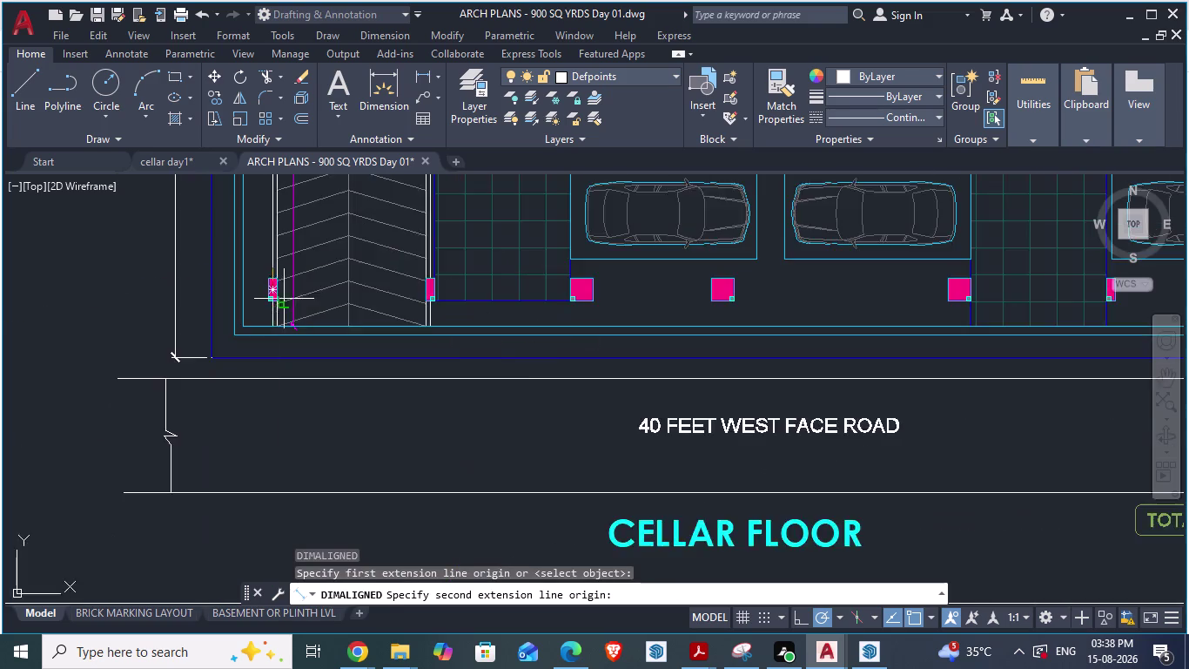
scroll(down, 3)
scroll(down, 3)
scroll(up, 3)
scroll(up, 3)
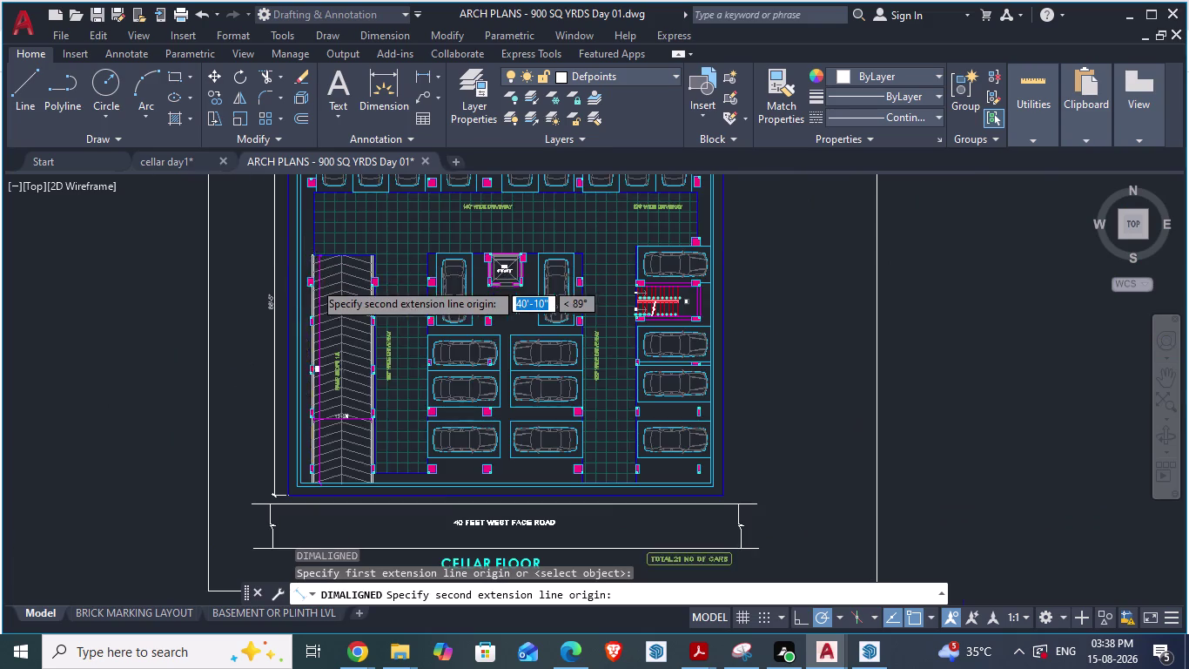
scroll(up, 3)
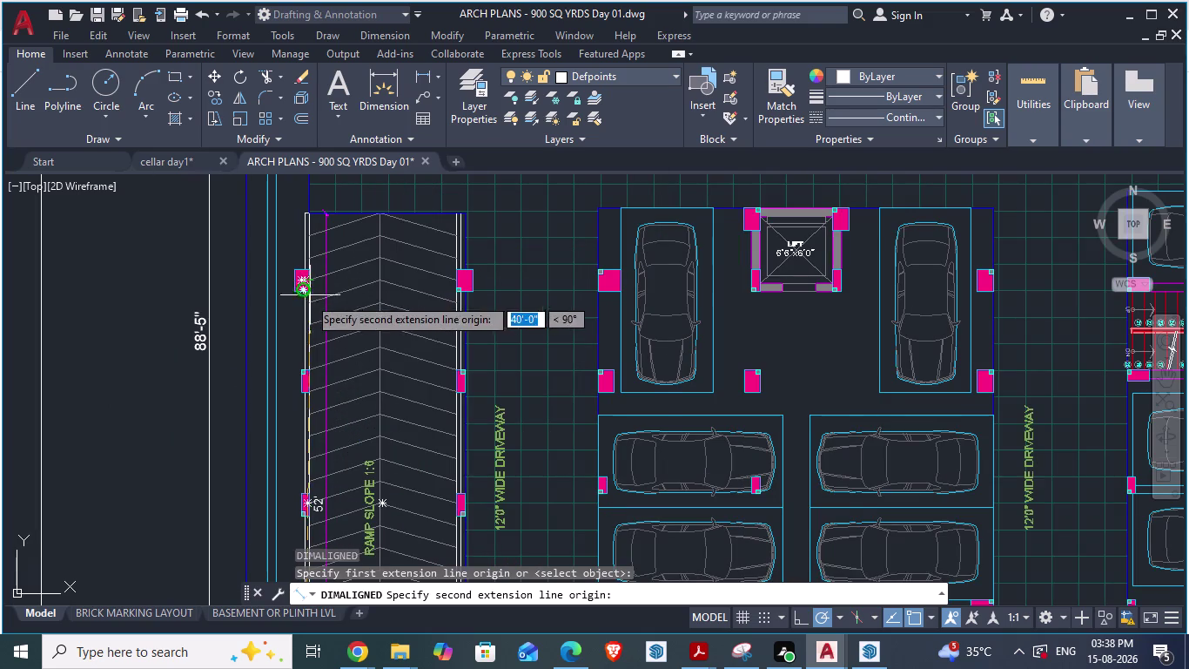
scroll(down, 3)
key(Escape)
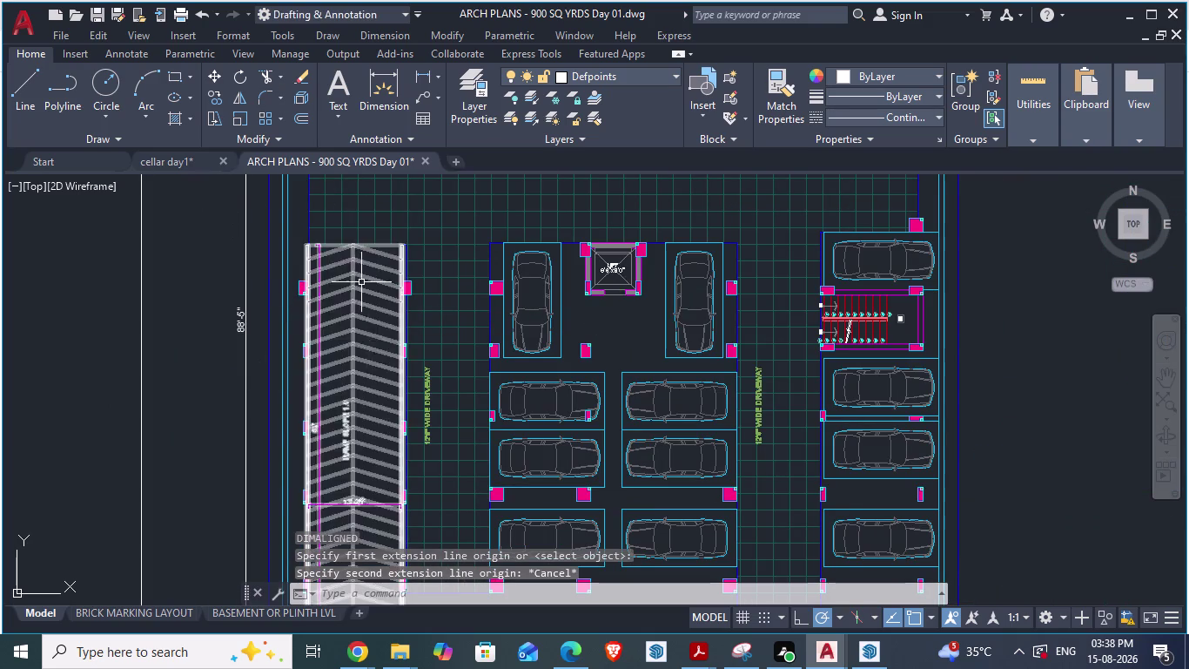
click(179, 160)
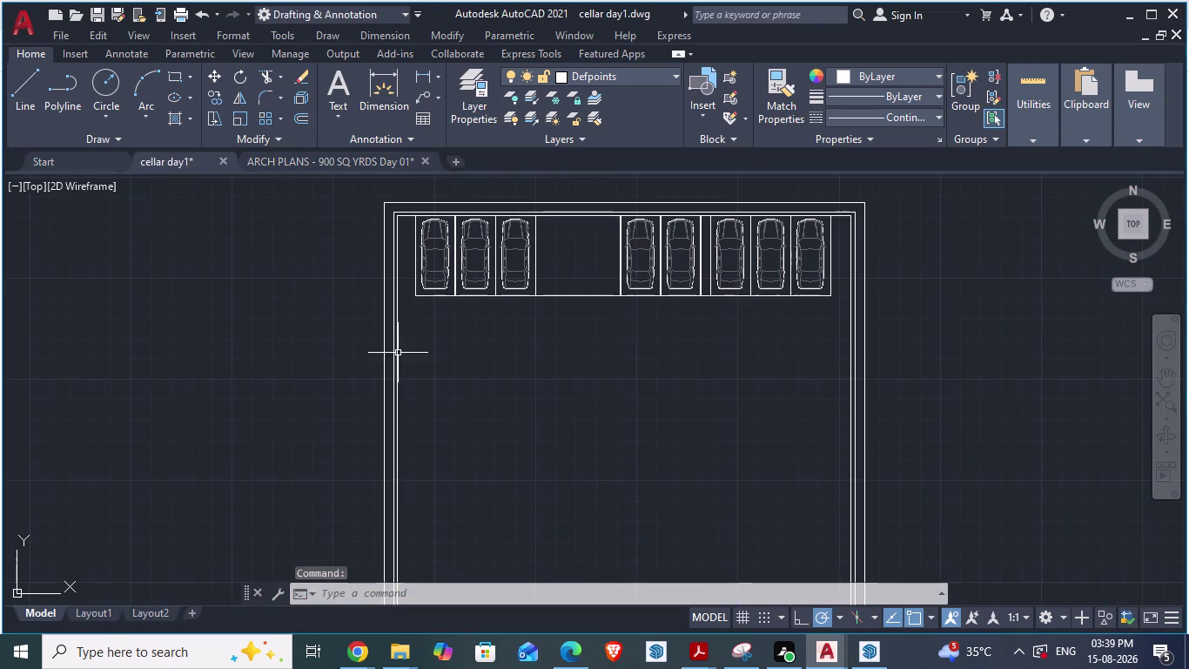
Begin an offset from the wall, then cancel the distance pick.
scroll(down, 3)
scroll(up, 3)
scroll(up, 3)
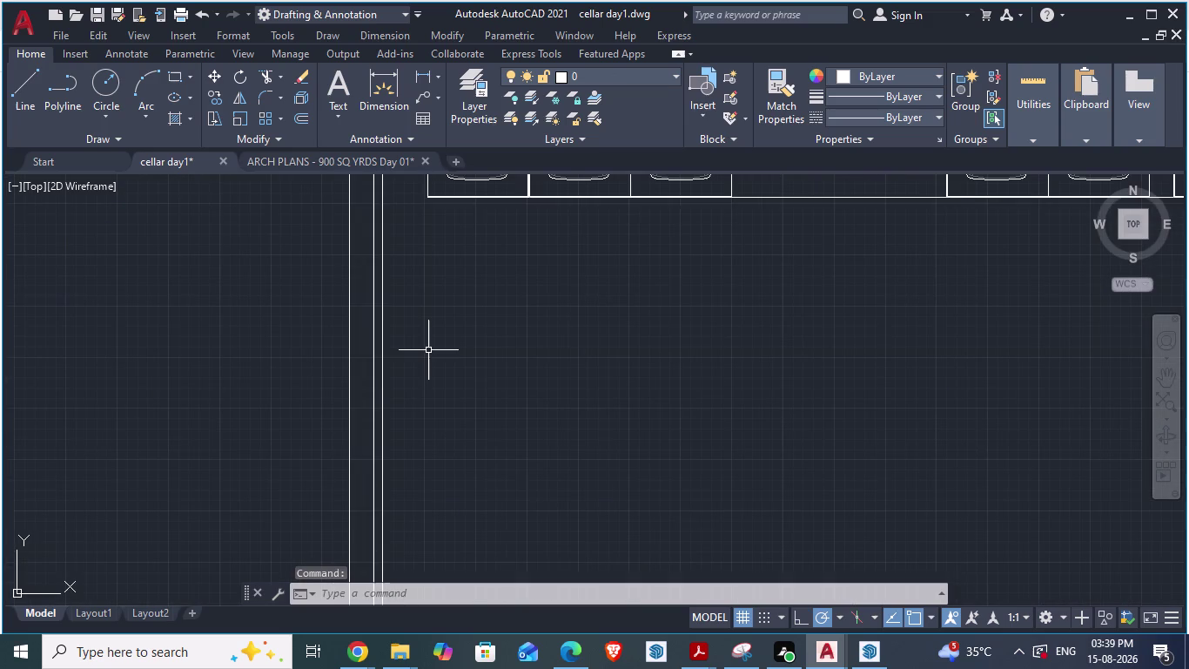
click(413, 350)
key(o)
key(Return)
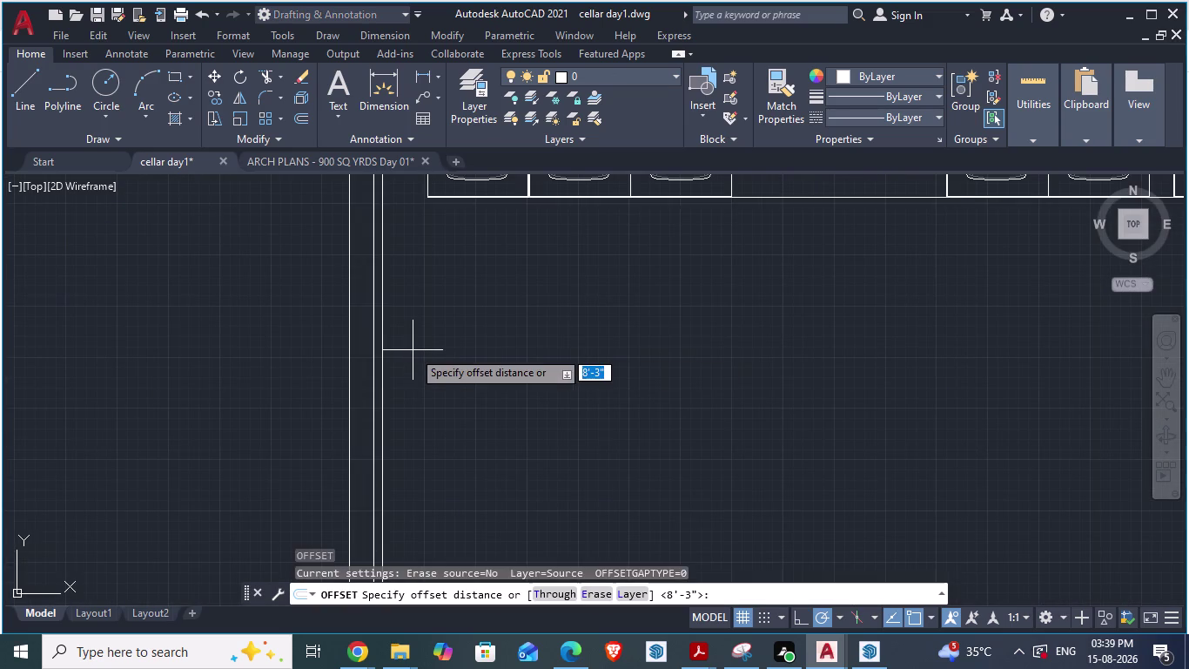
click(384, 333)
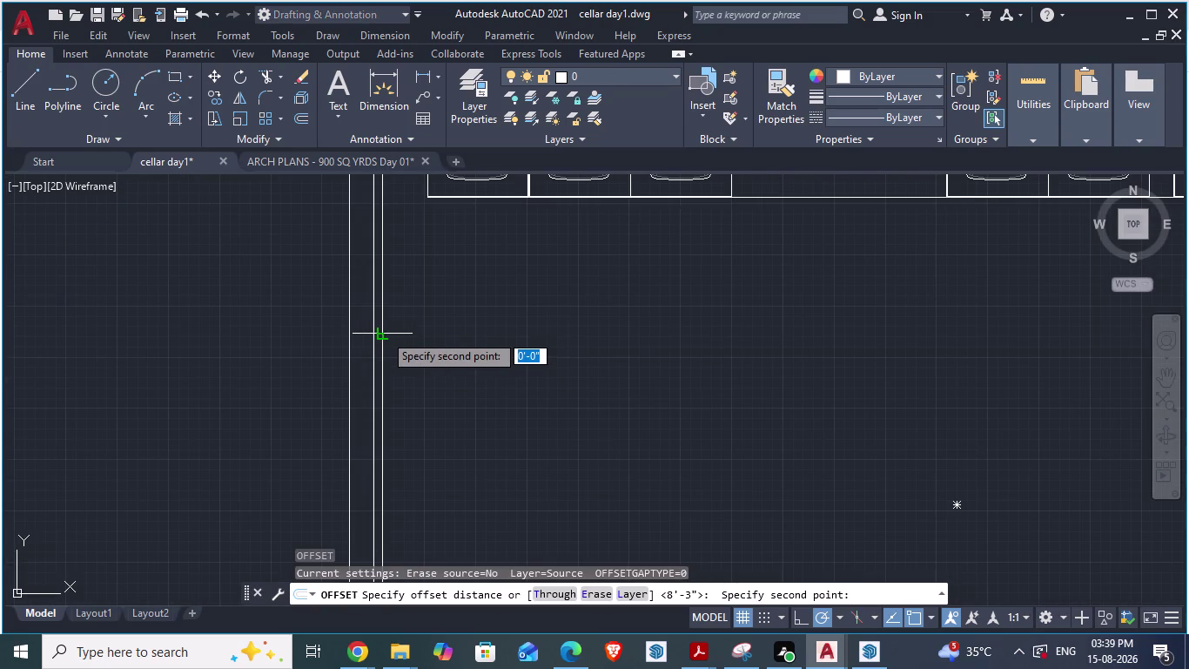
key(Escape)
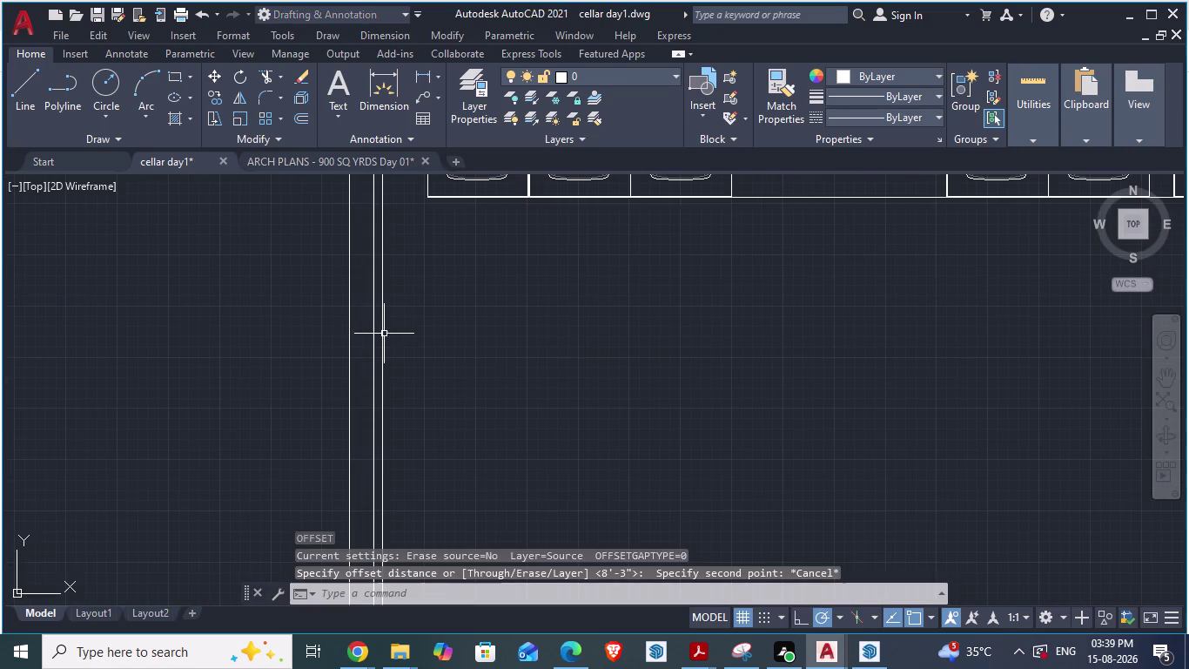
Offset the outer wall line 3' inward to form an inner boundary line.
key(o)
key(Return)
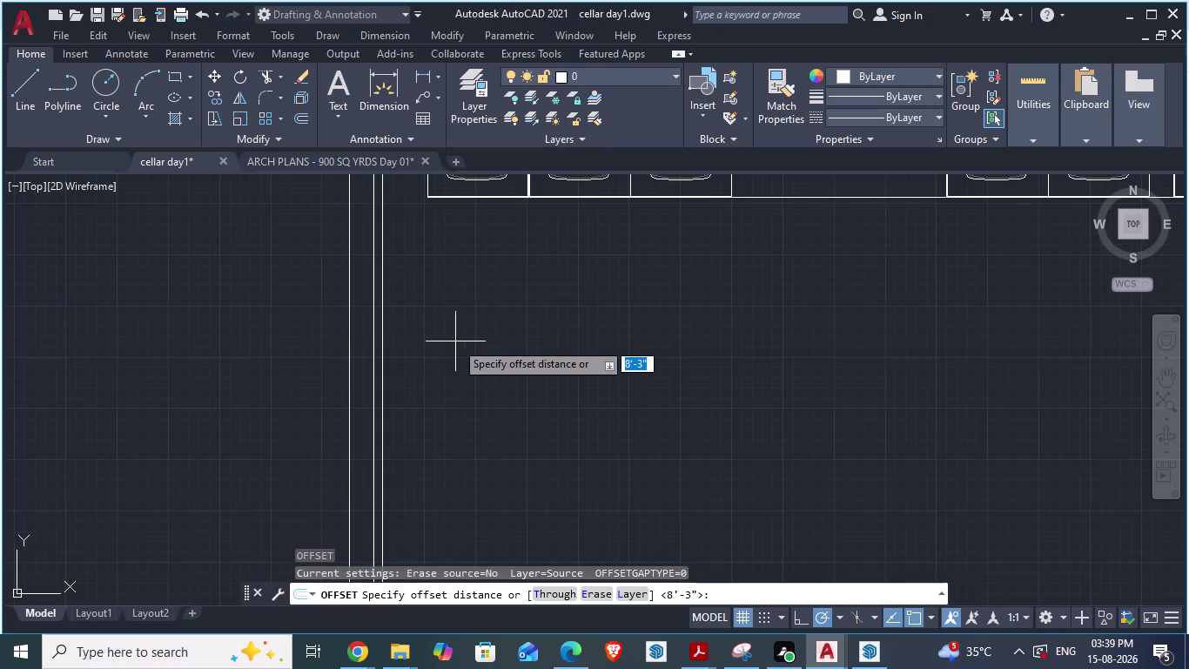
text(3')
key(Return)
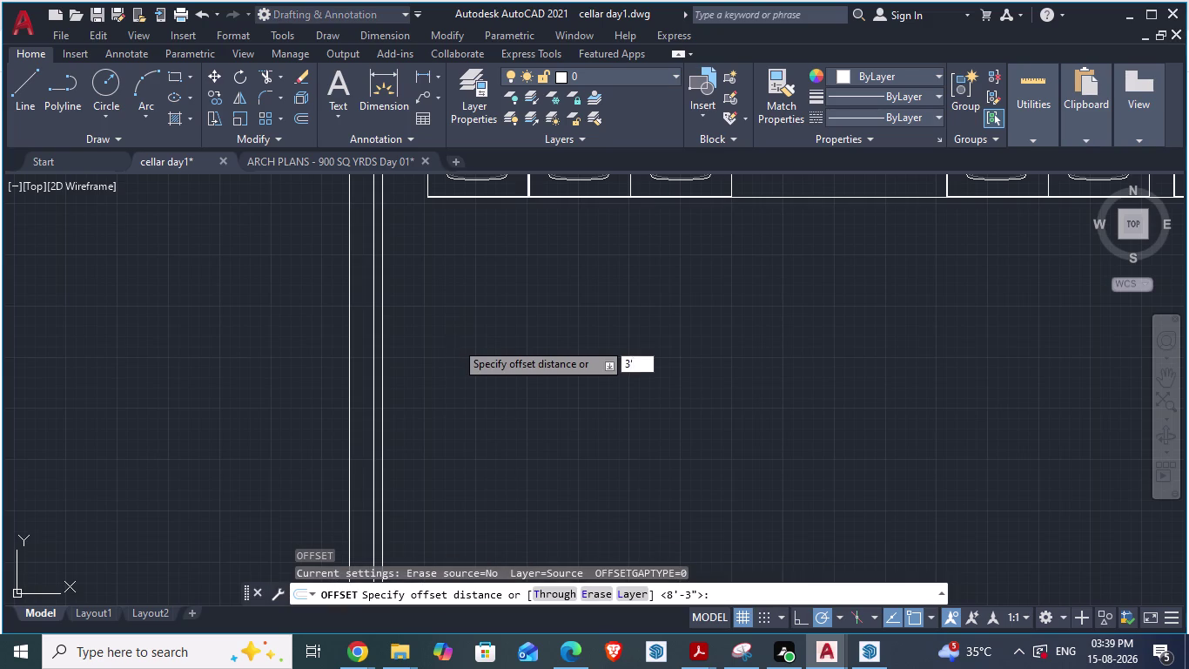
scroll(down, 3)
scroll(down, 3)
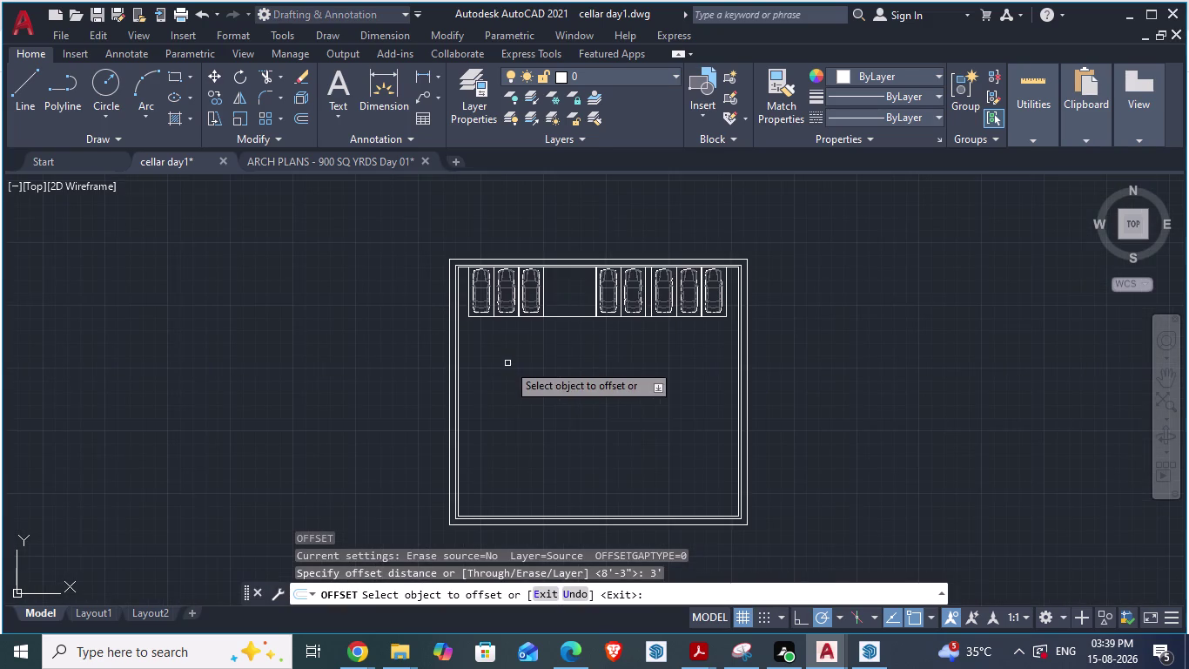
scroll(up, 3)
scroll(up, 3)
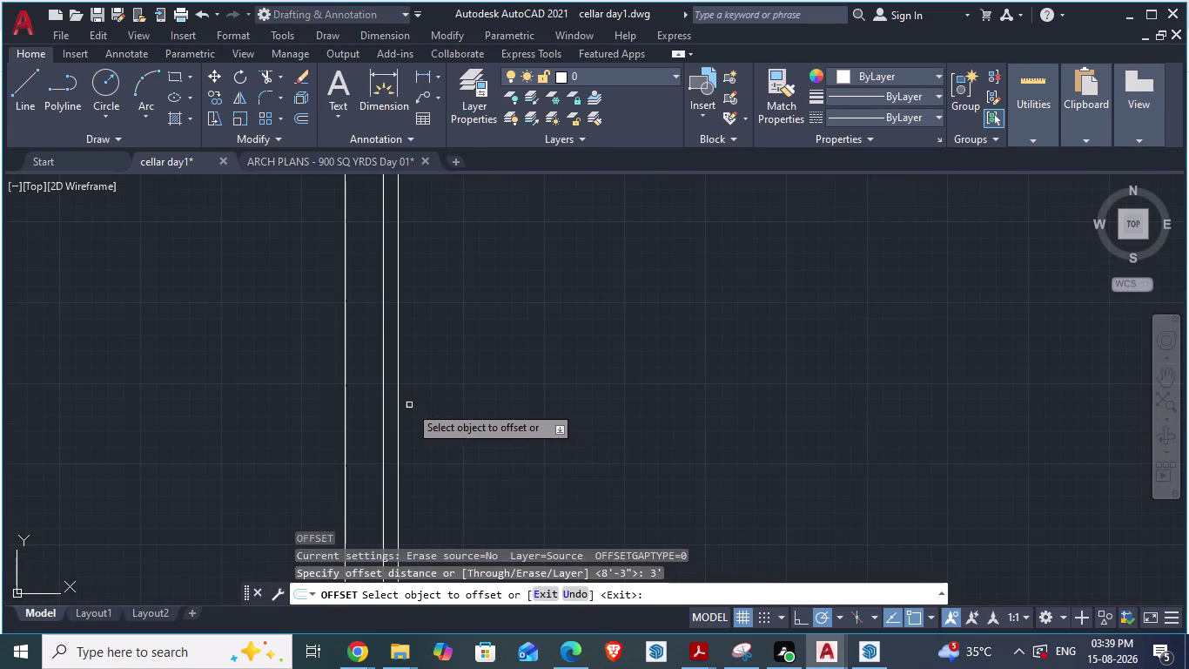
click(397, 402)
click(544, 399)
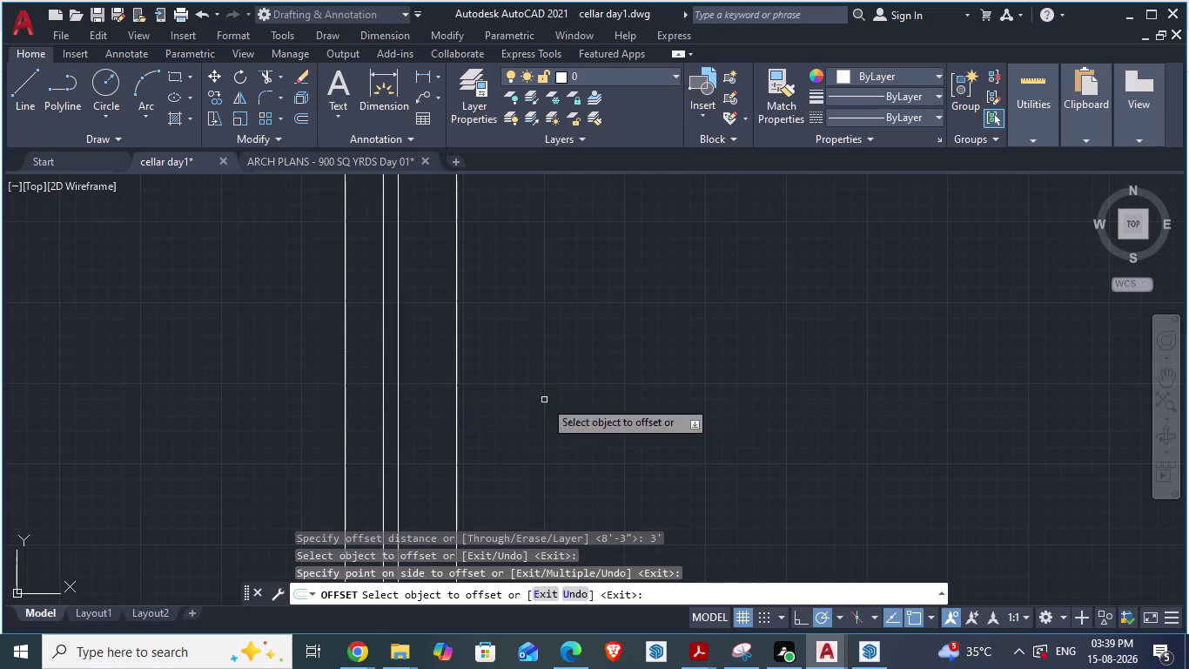
Inspect the new 3' boundary lines around the car bays and end offsetting.
scroll(down, 3)
scroll(up, 3)
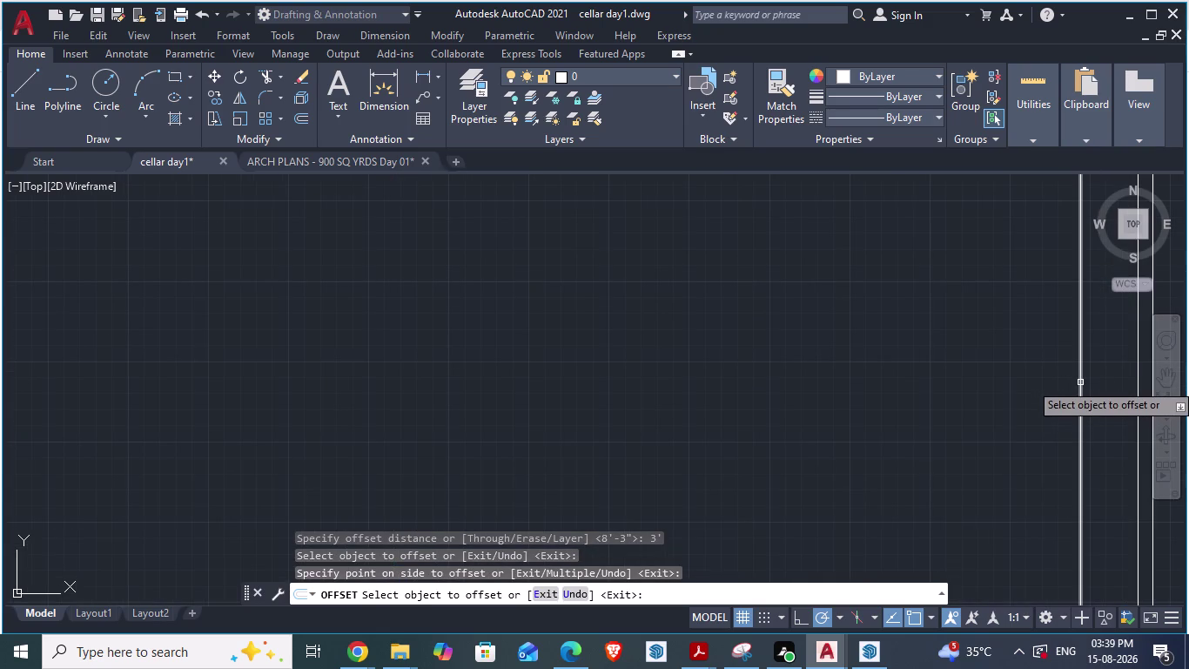
scroll(down, 3)
scroll(down, 3)
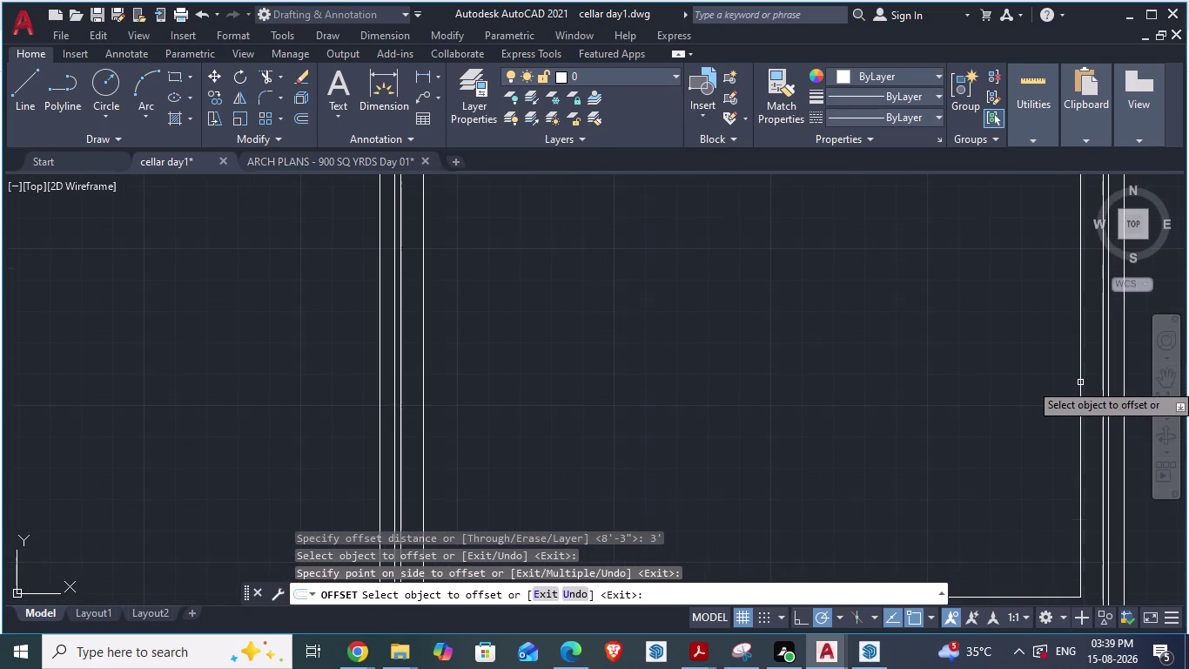
scroll(down, 3)
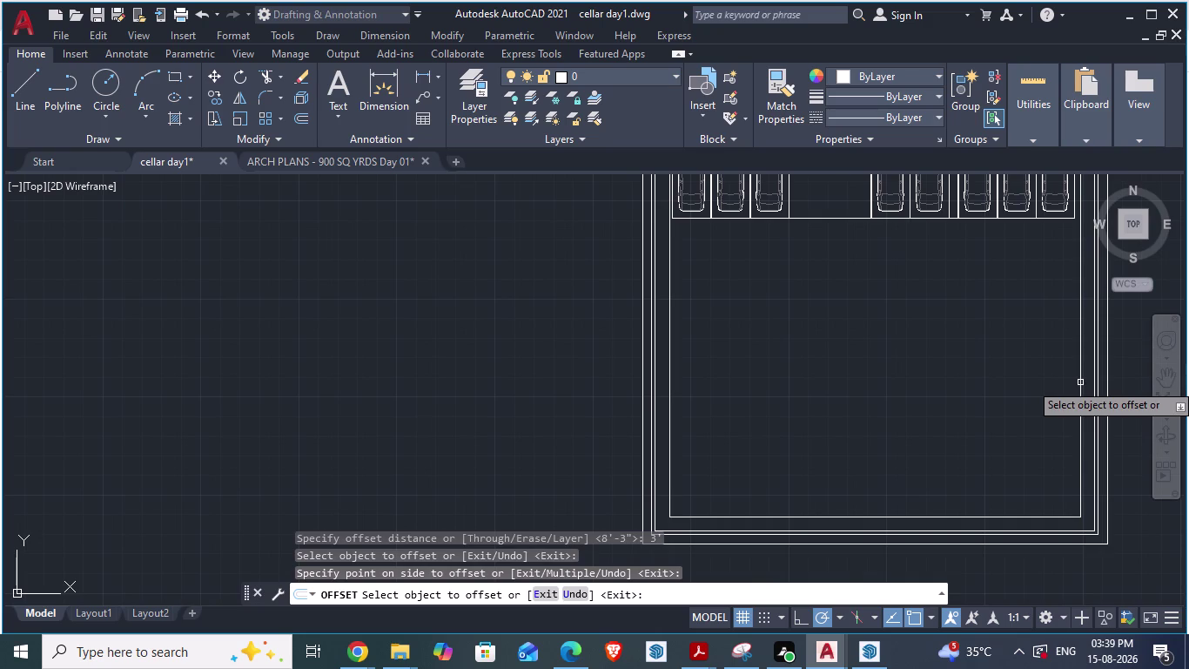
scroll(up, 3)
scroll(up, 3)
scroll(down, 3)
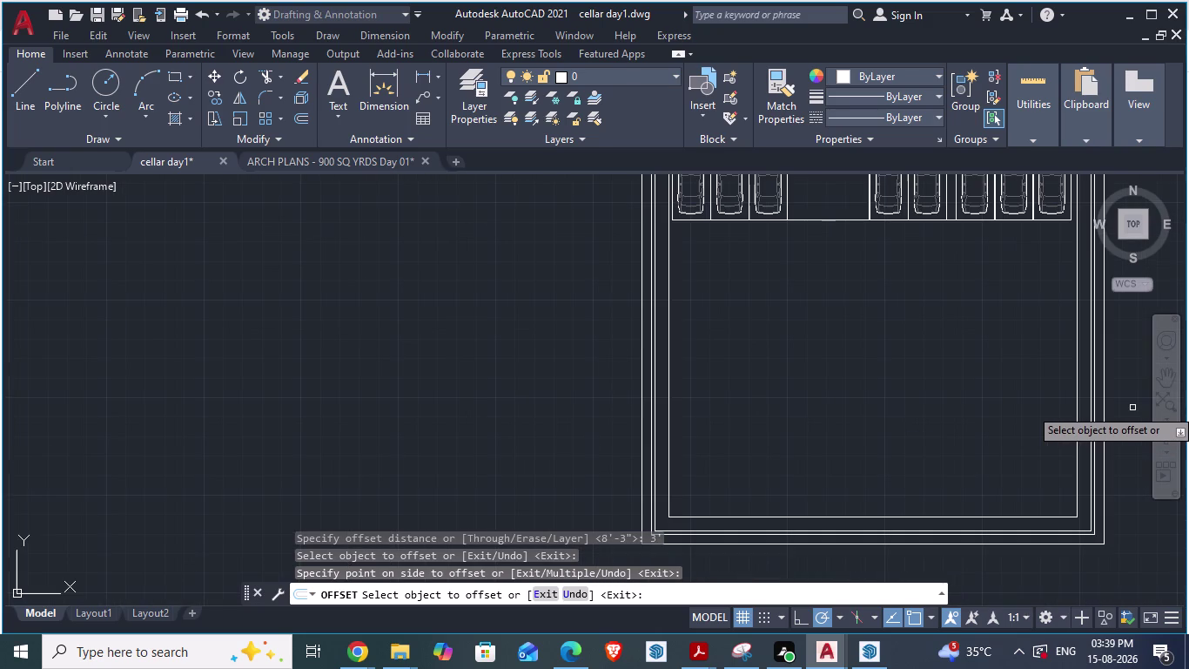
scroll(down, 3)
scroll(up, 3)
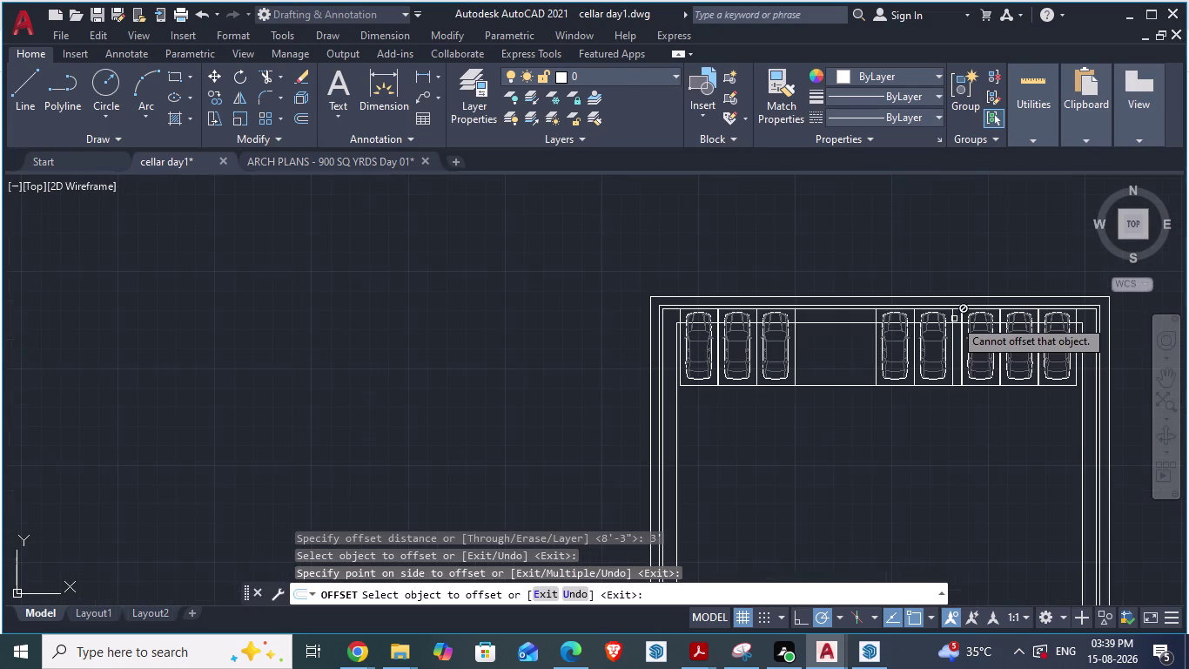
scroll(up, 3)
key(Escape)
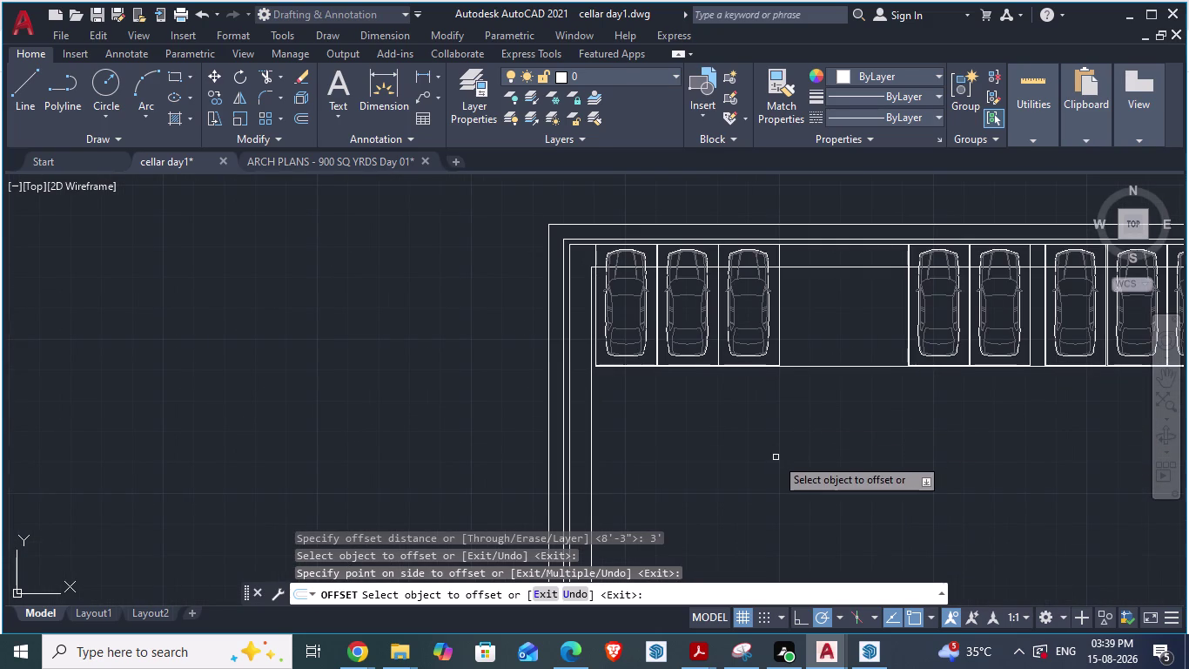
scroll(up, 3)
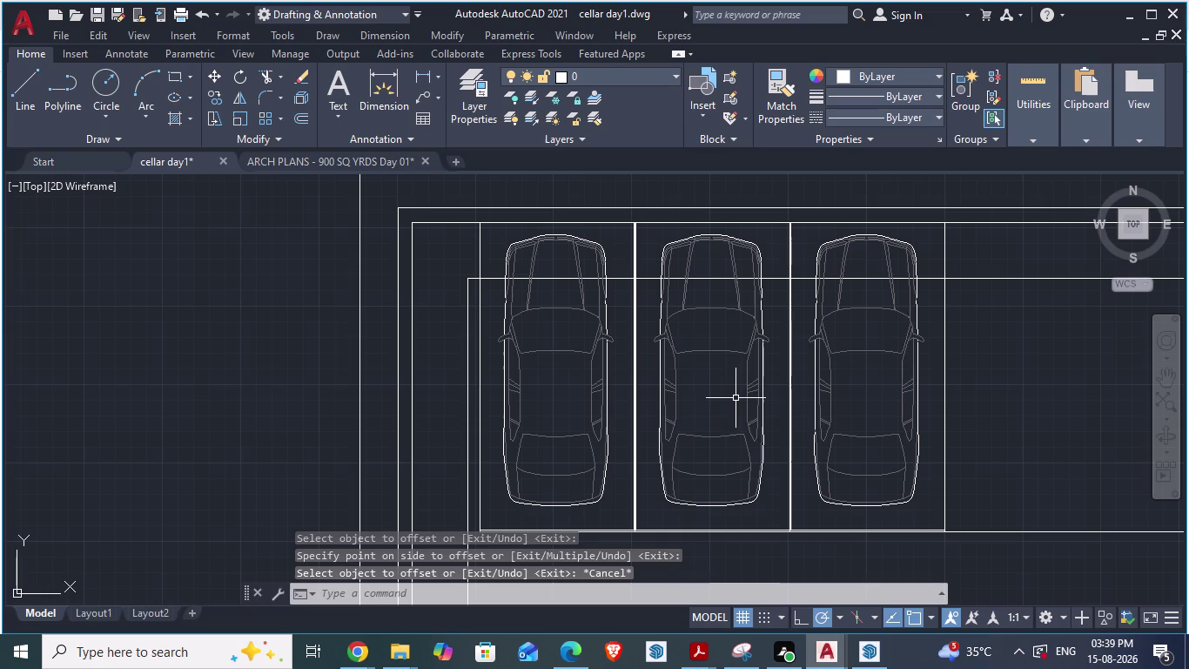
Repeat OFFSET and cancel it without creating lines.
key(space)
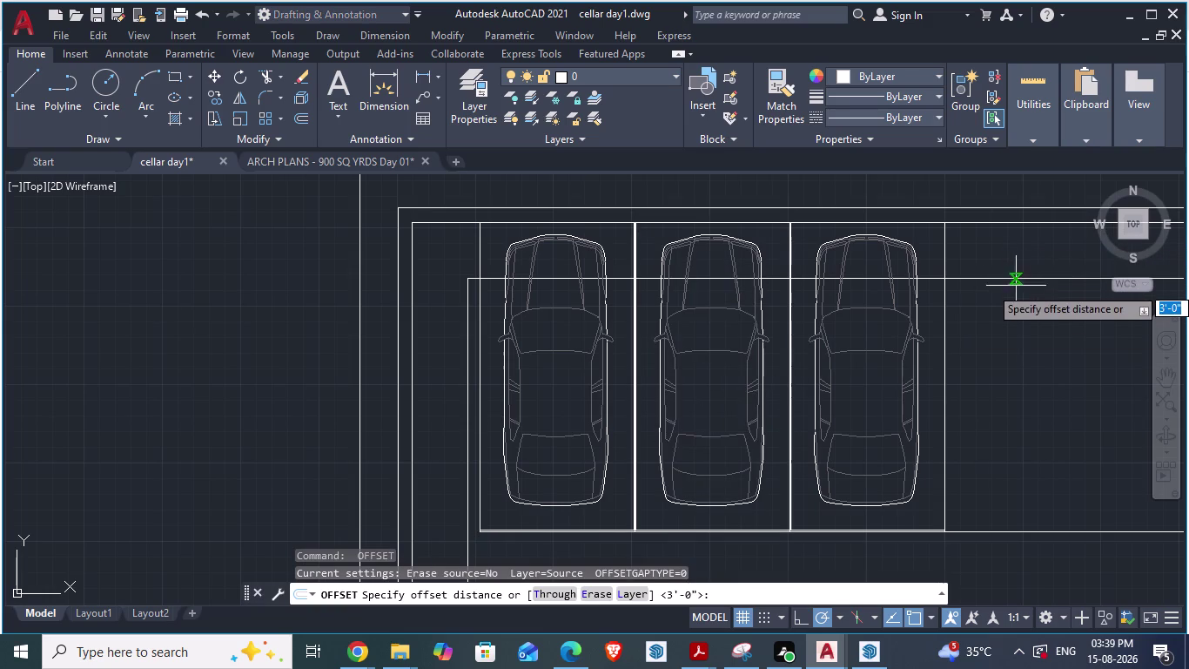
click(1009, 283)
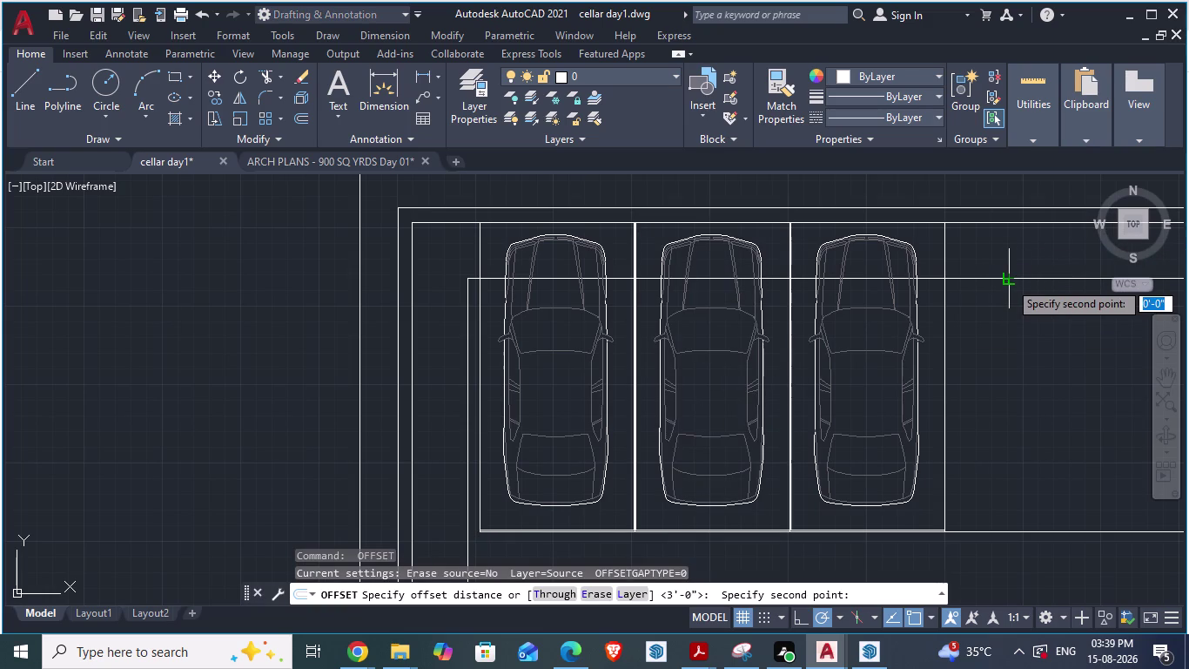
key(Escape)
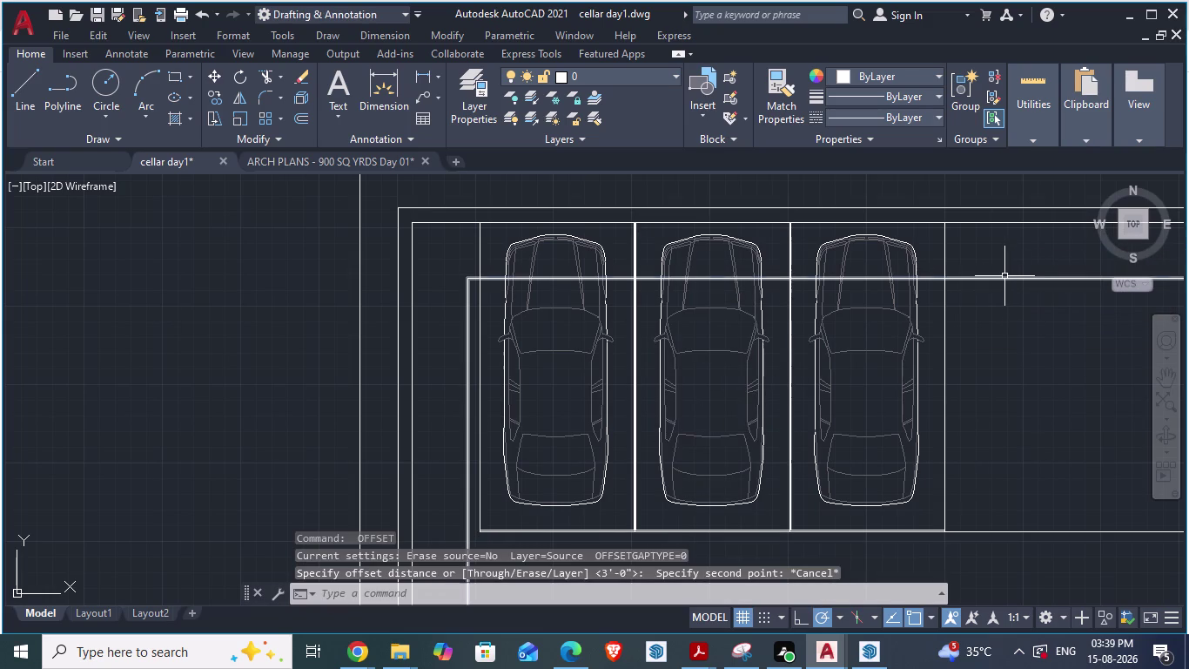
Select and then deselect the inner horizontal boundary line, and save cellar day1.
click(1005, 277)
scroll(up, 3)
scroll(down, 3)
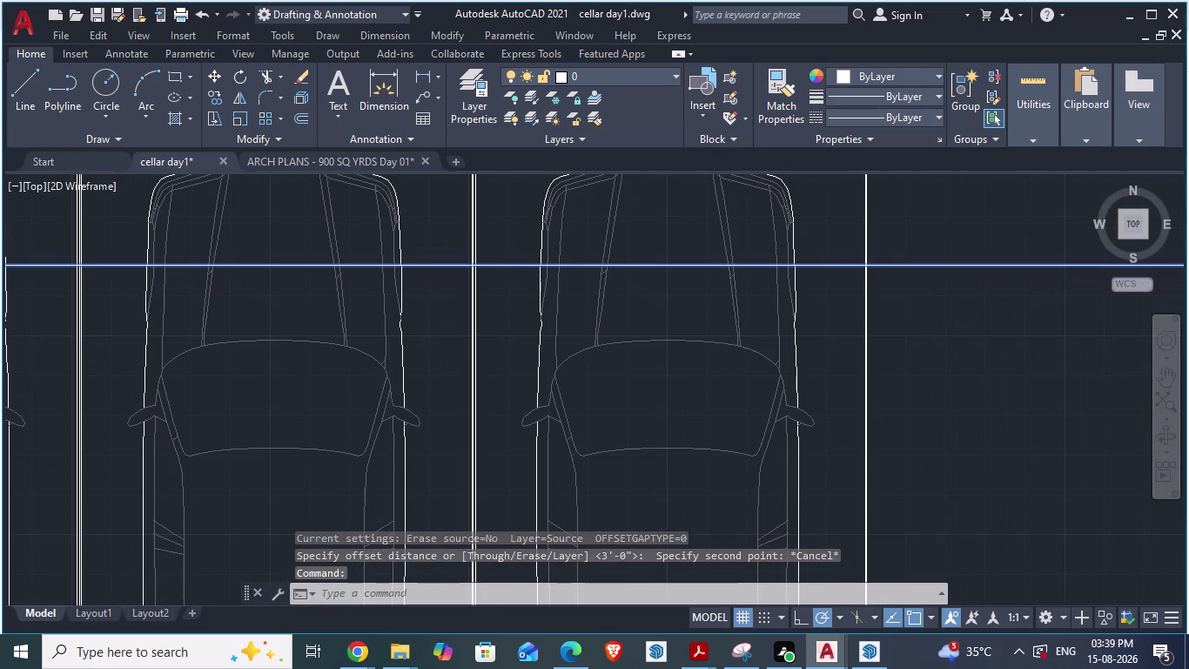
scroll(down, 3)
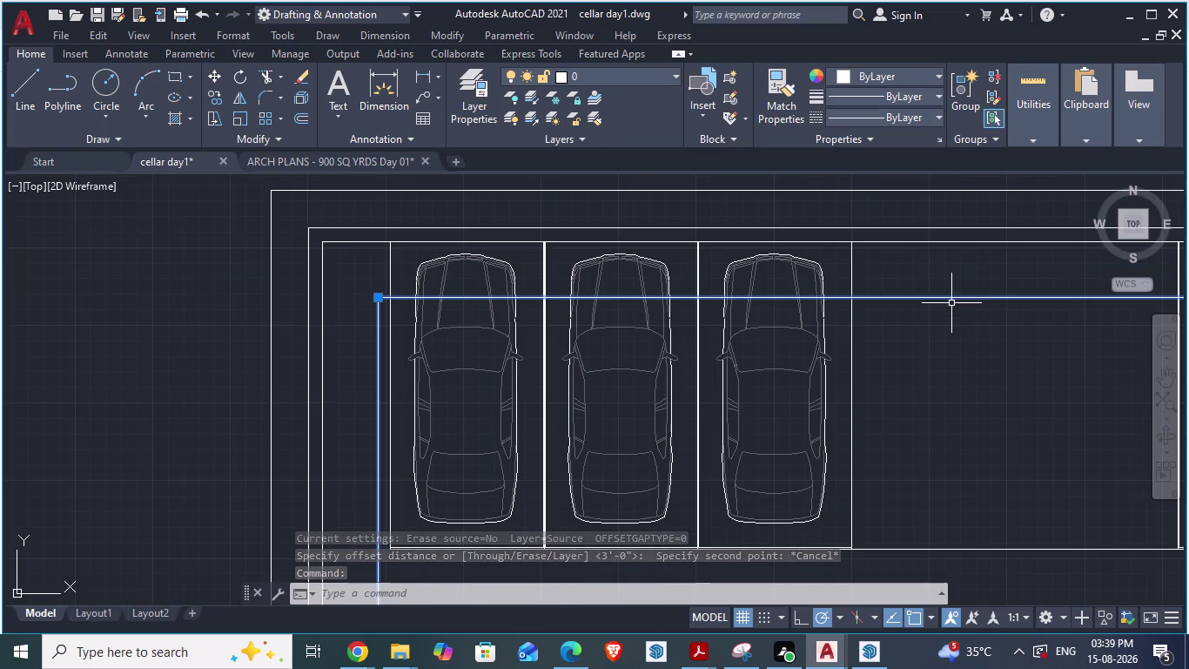
right_click(950, 299)
click(922, 312)
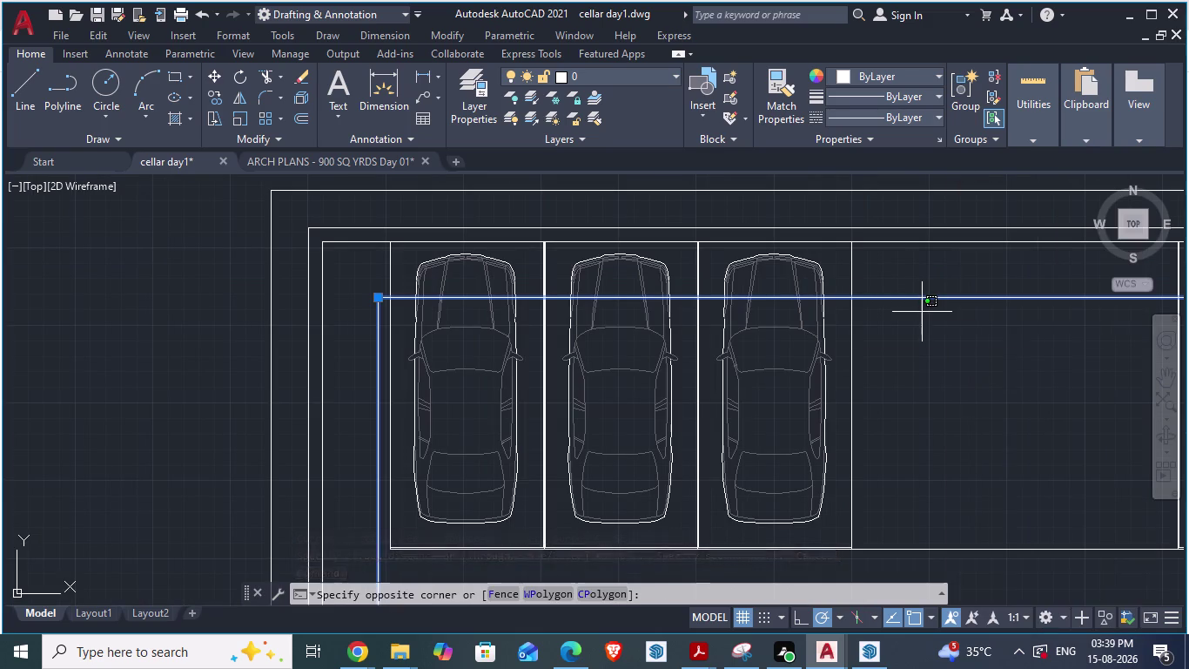
key(ctrl+s)
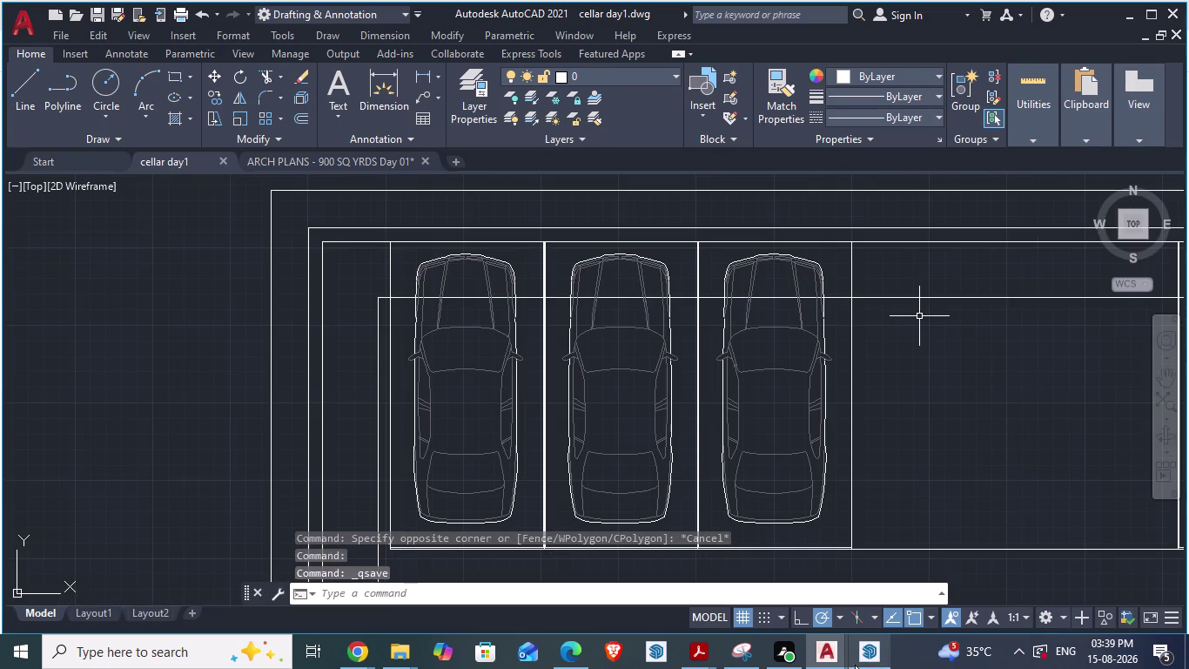